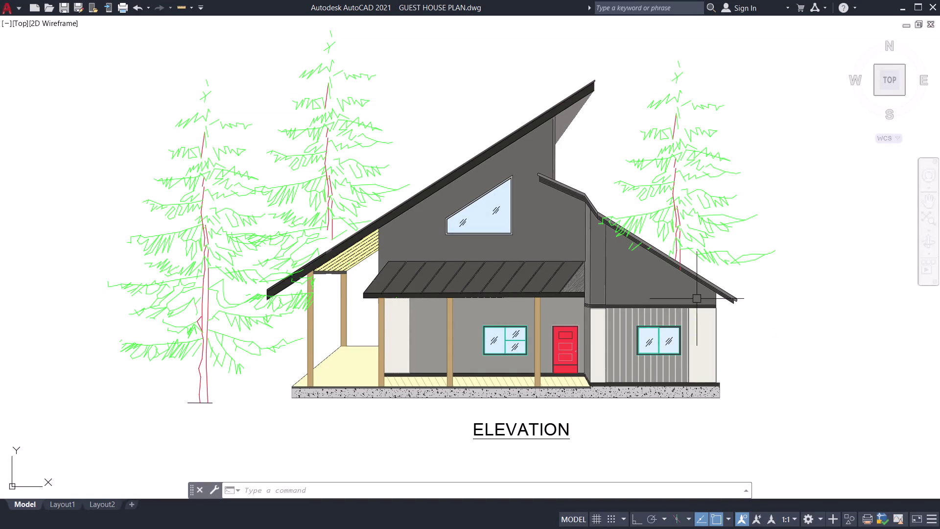
Begin a screen capture around the drawing area, then cancel it.
key(Print)
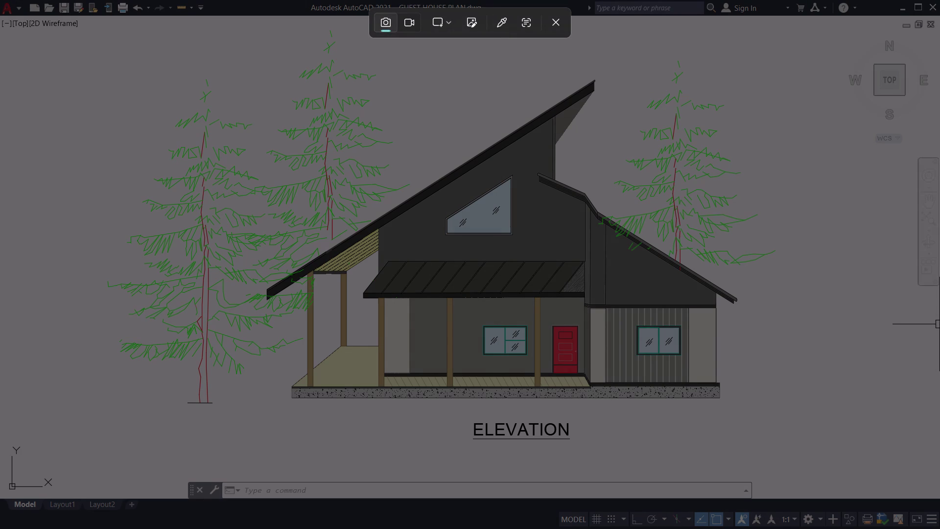
drag(9, 11, 867, 477)
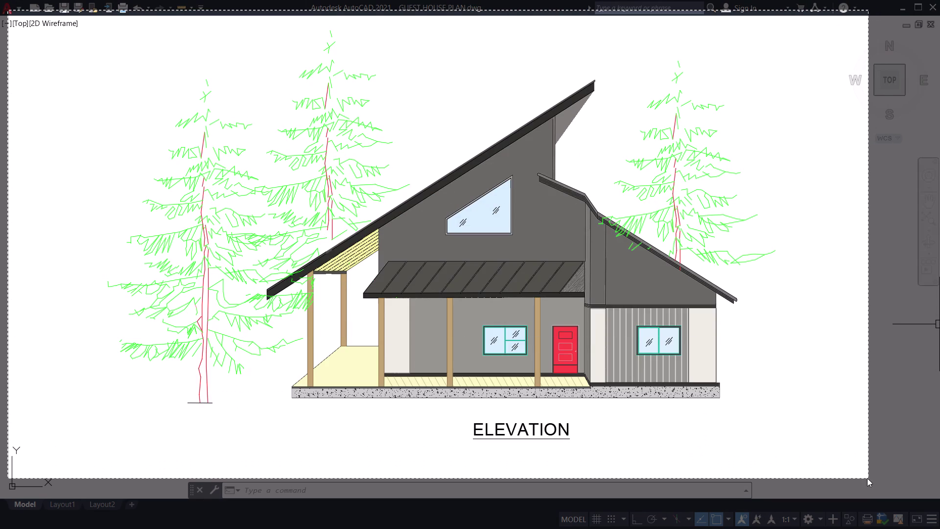
drag(868, 478, 875, 472)
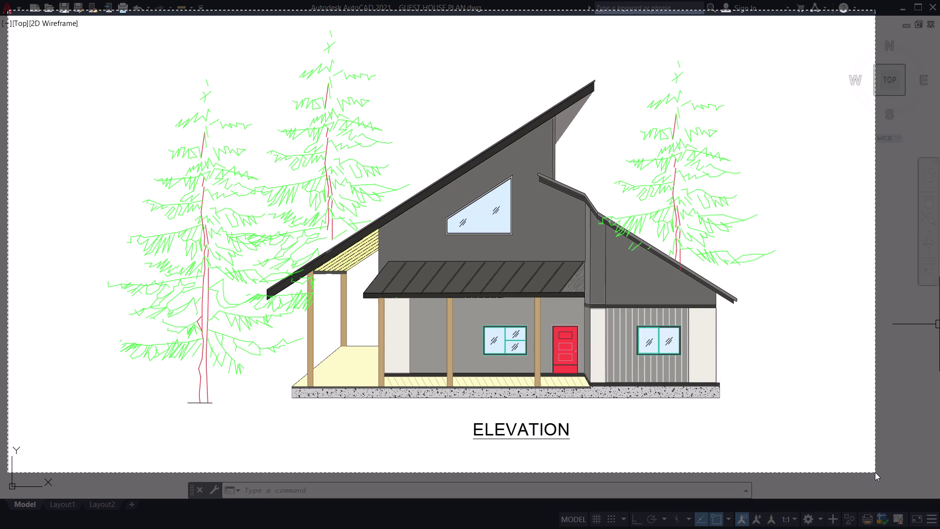
drag(875, 472, 873, 472)
key(Escape)
Select the porch wall panel hatch to check it, then clear the selection.
scroll(down, 3)
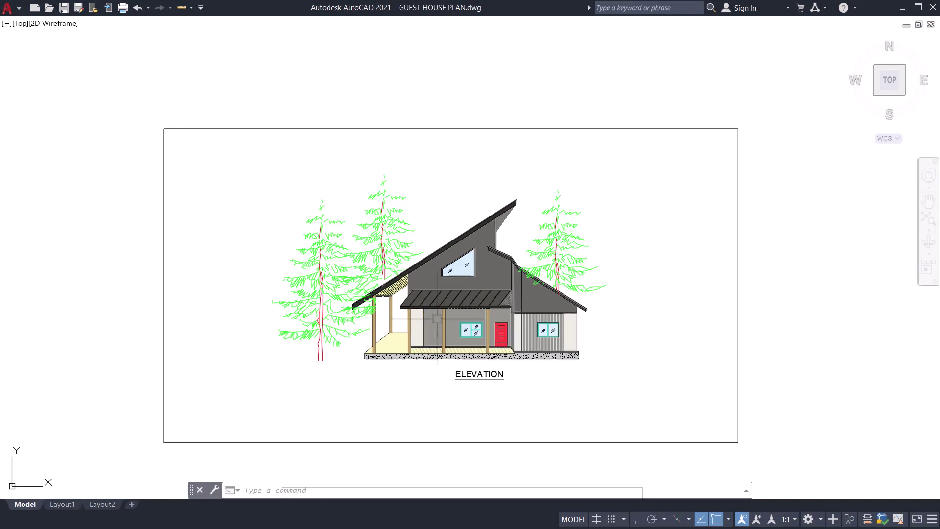
scroll(up, 3)
click(394, 326)
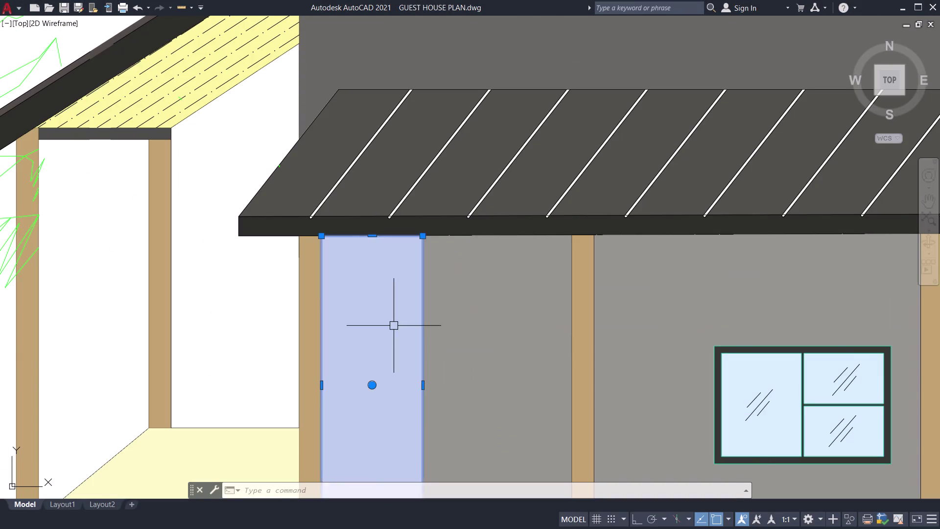
scroll(down, 3)
key(Escape)
scroll(down, 3)
scroll(down, 3)
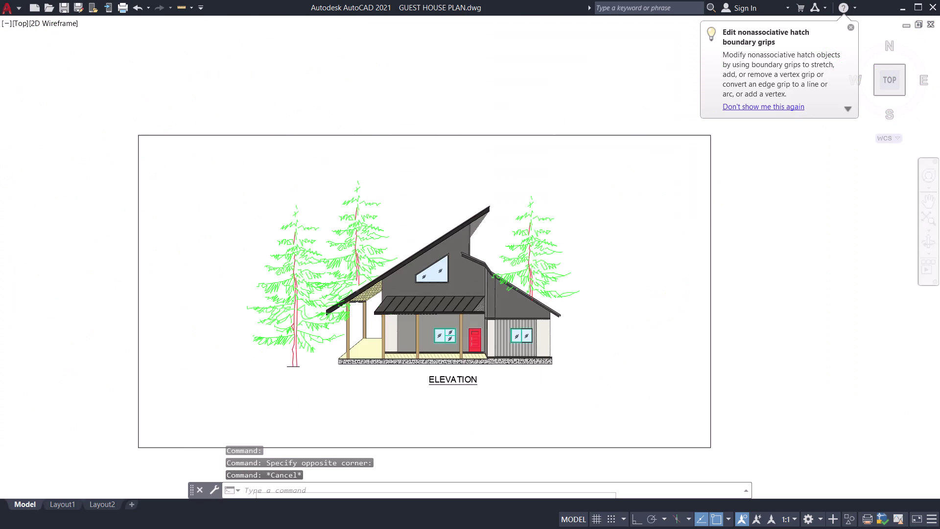
scroll(down, 3)
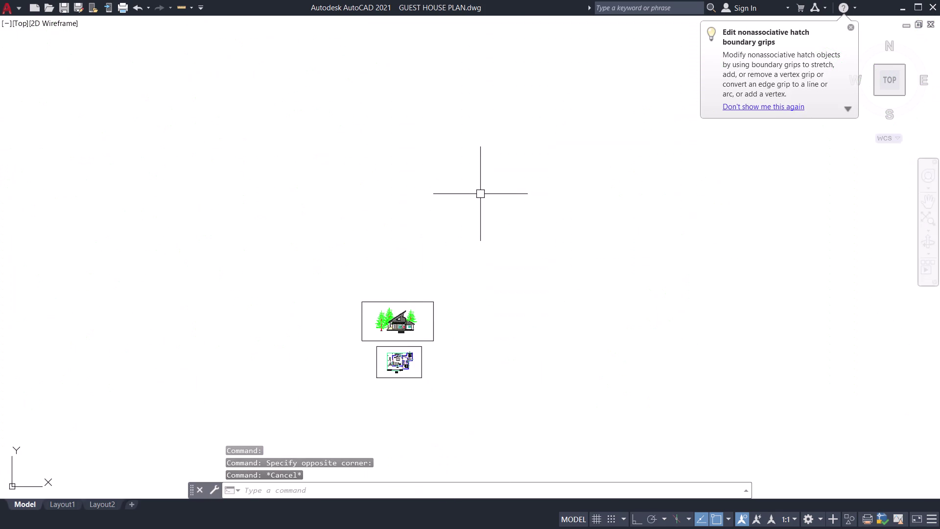
Turn Clean Screen off with Ctrl+0 and pan to the porch wall.
key(ctrl+0)
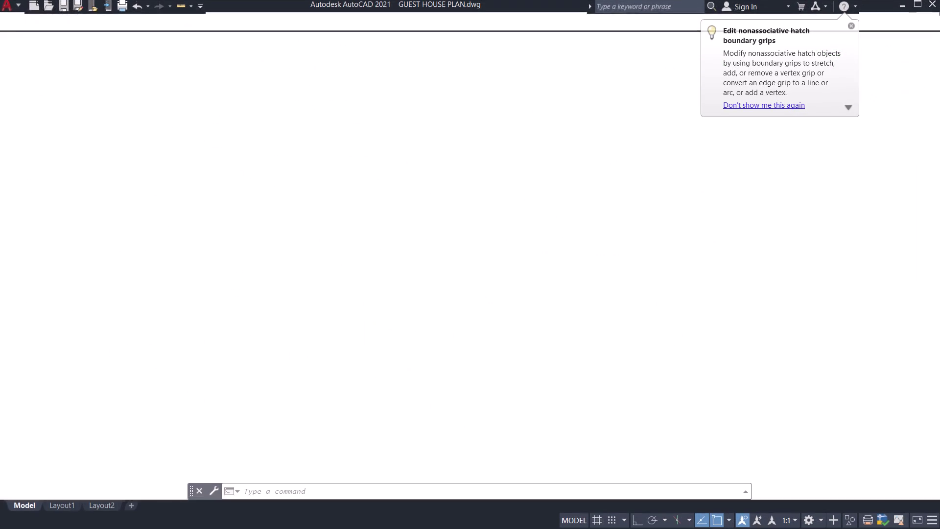
scroll(up, 3)
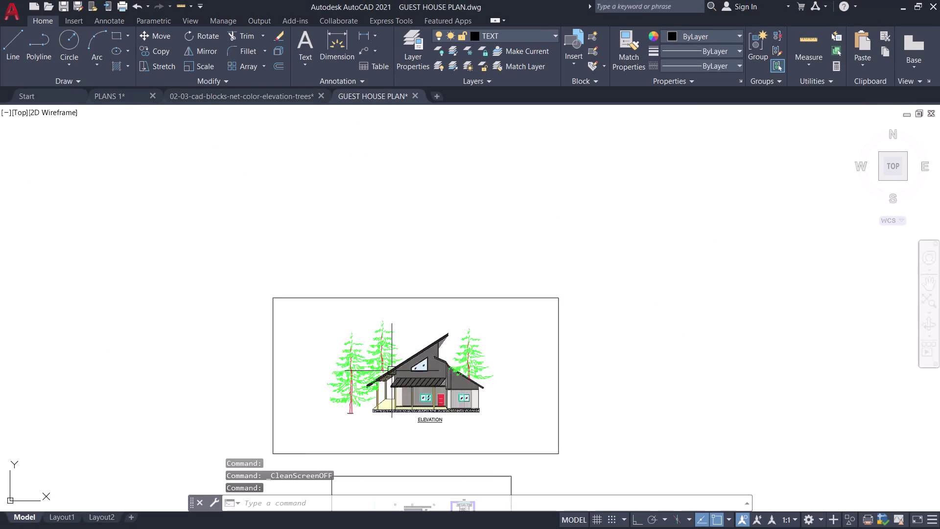
scroll(up, 3)
scroll(down, 3)
middle_drag(409, 297, 391, 173)
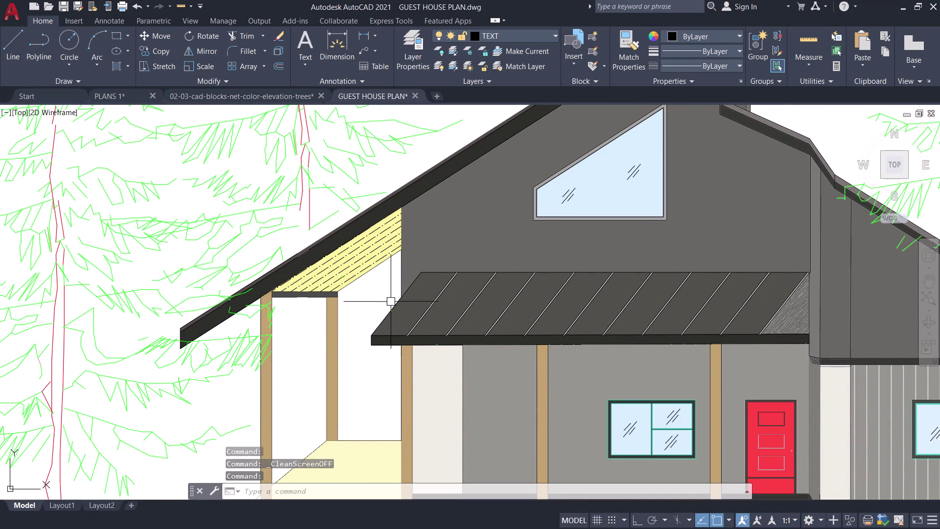
middle_drag(353, 345, 313, 206)
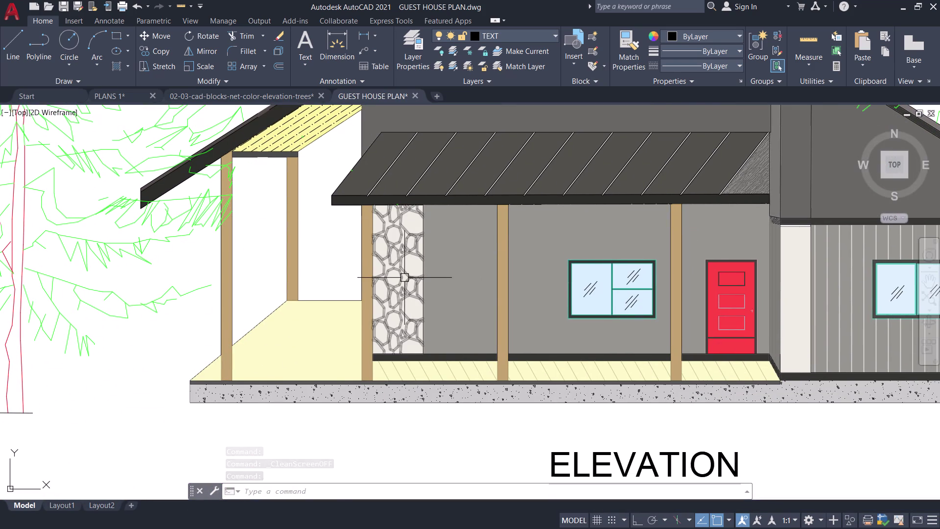
Inspect the porch stone hatch's properties, then clear it and close the panel.
click(405, 277)
right_click(400, 290)
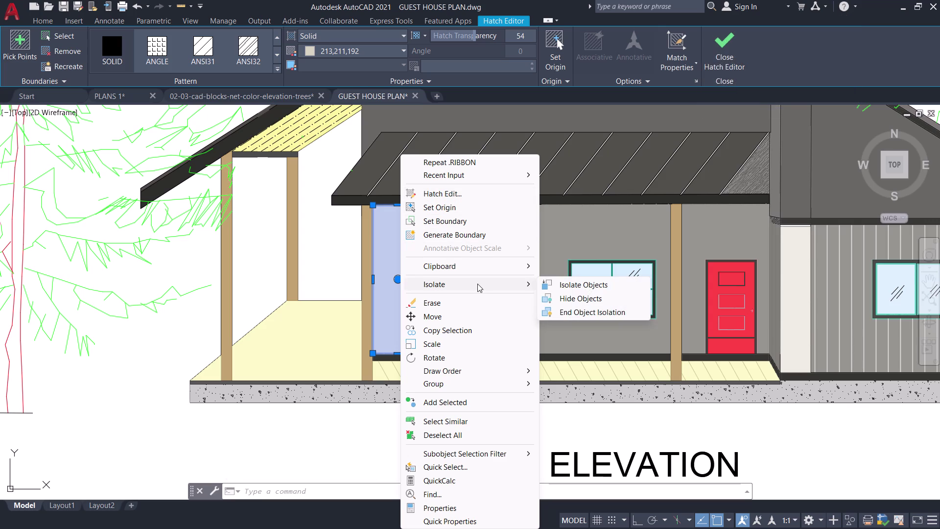
click(462, 507)
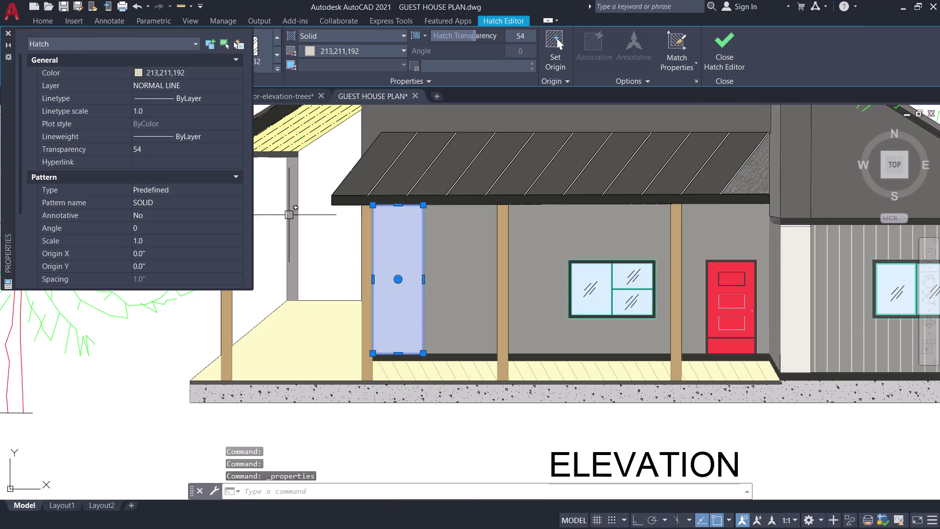
key(Escape)
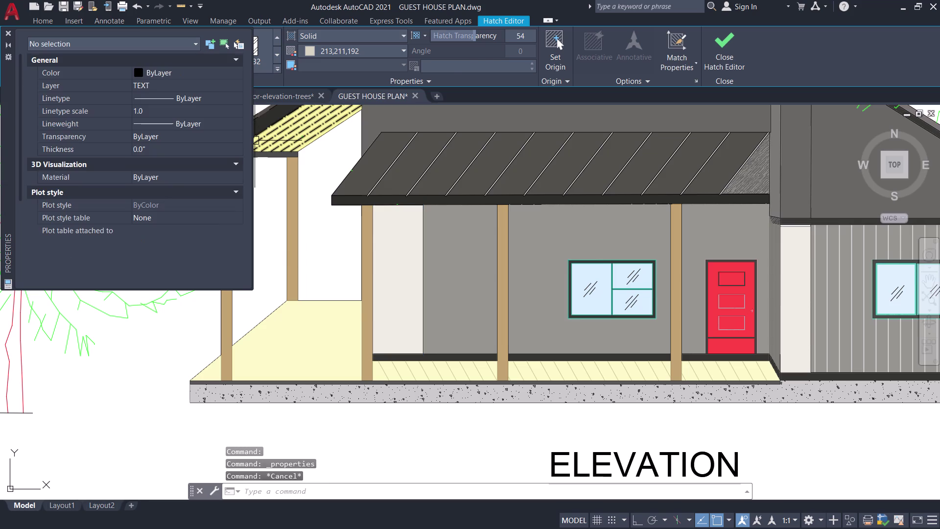
key(Escape)
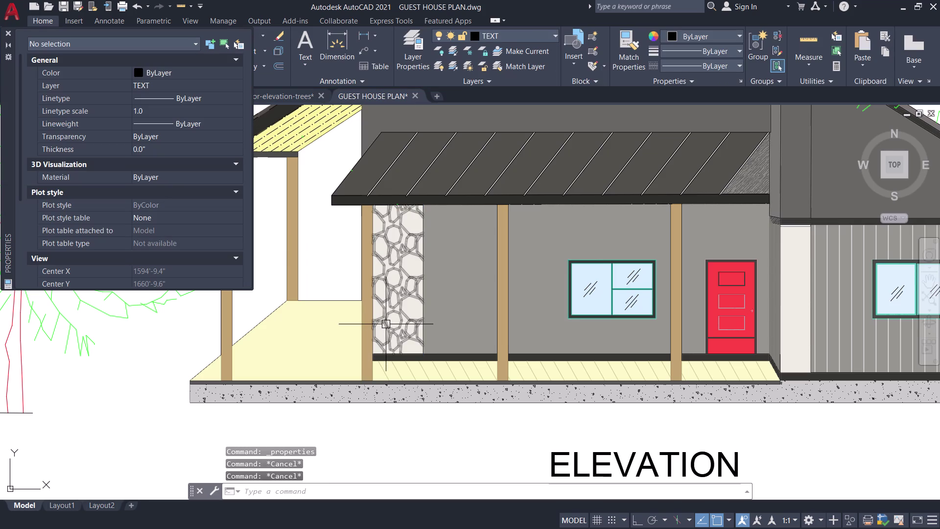
click(10, 31)
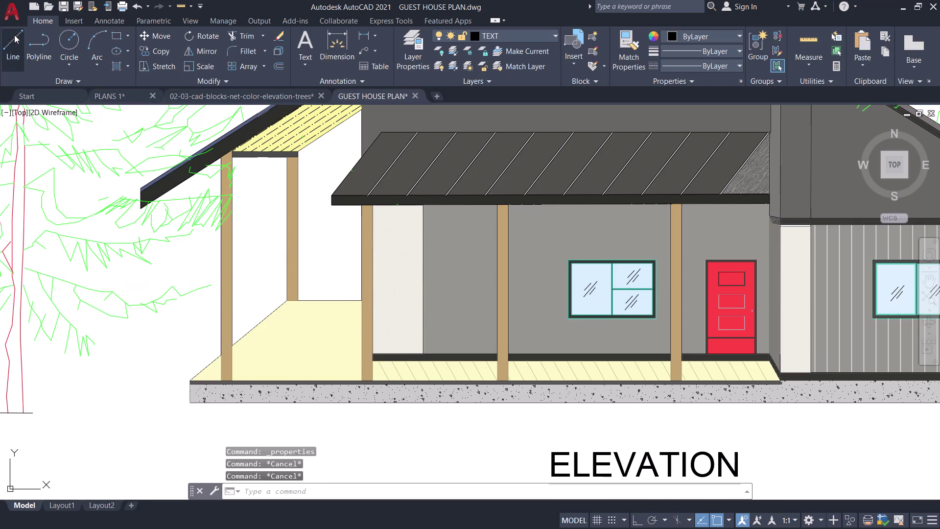
Select the three stone wall-panel hatches and set them to outer island detection.
click(391, 288)
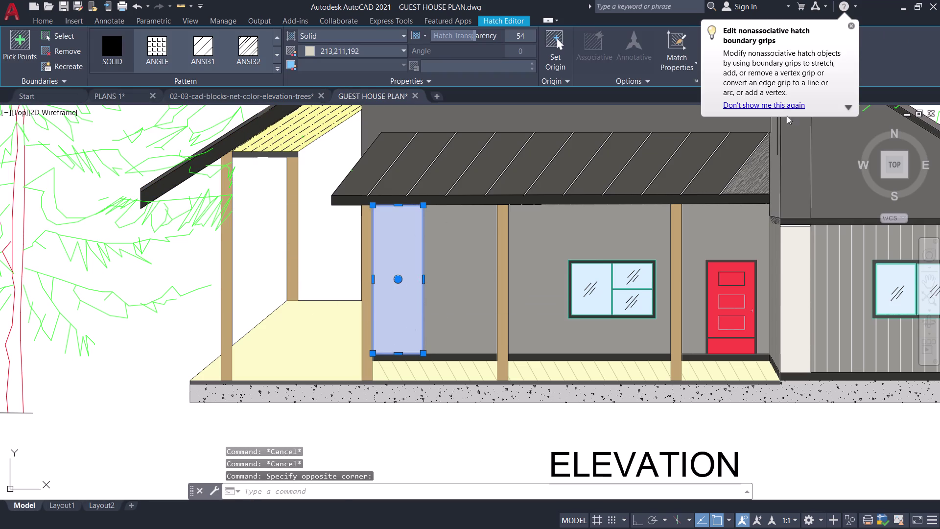
click(791, 283)
middle_drag(782, 280, 484, 314)
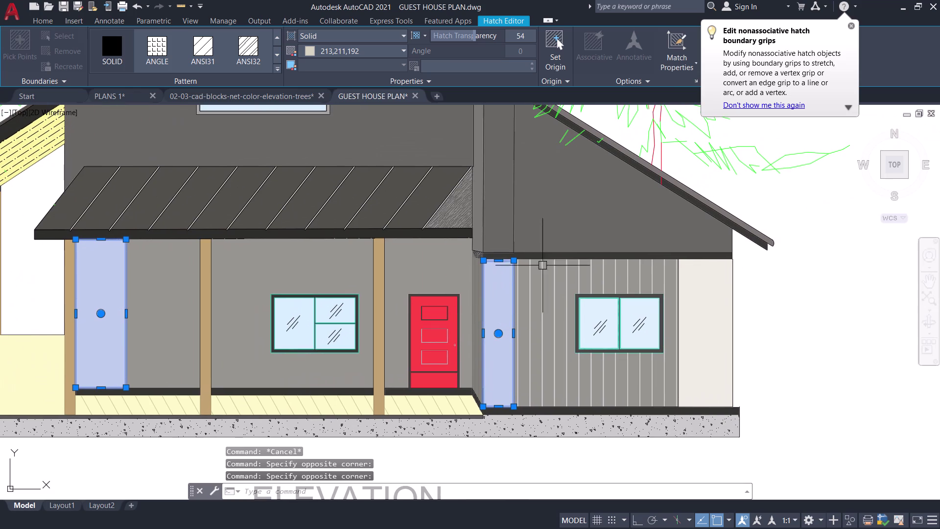
click(687, 318)
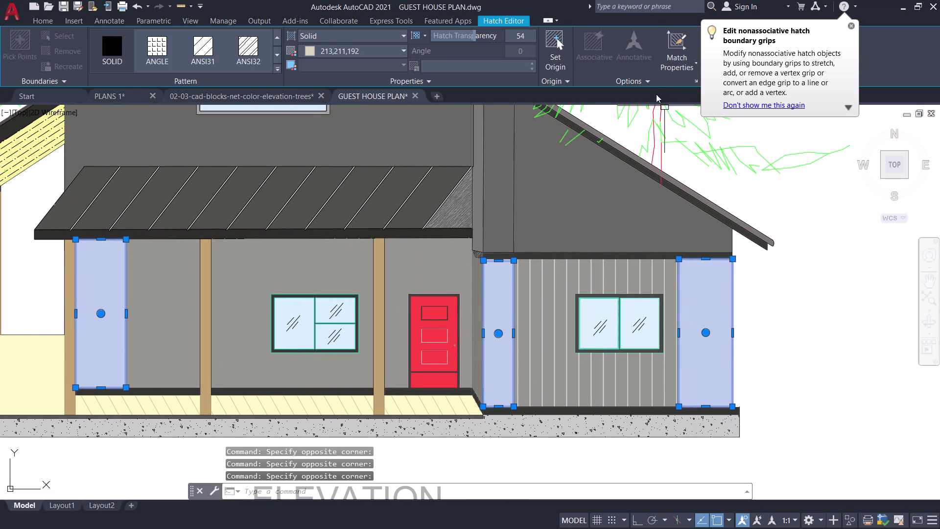
click(655, 81)
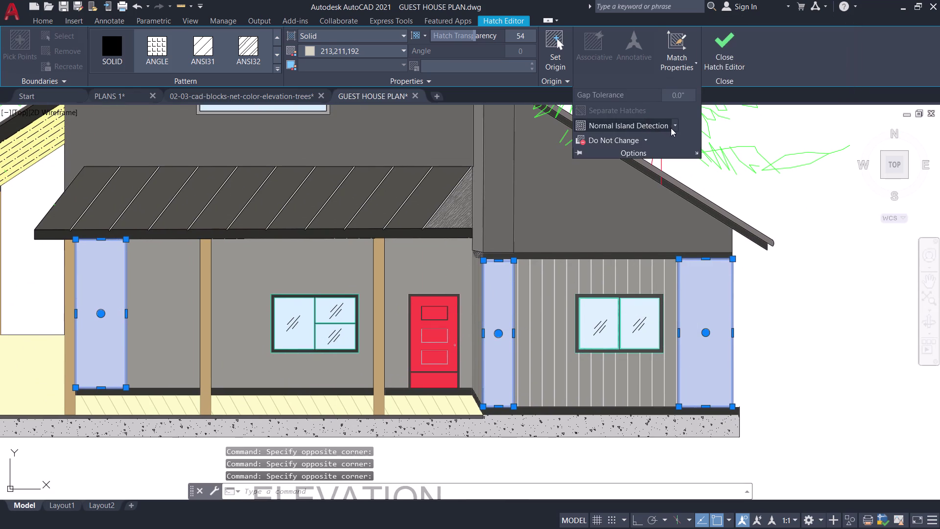
click(671, 128)
click(676, 127)
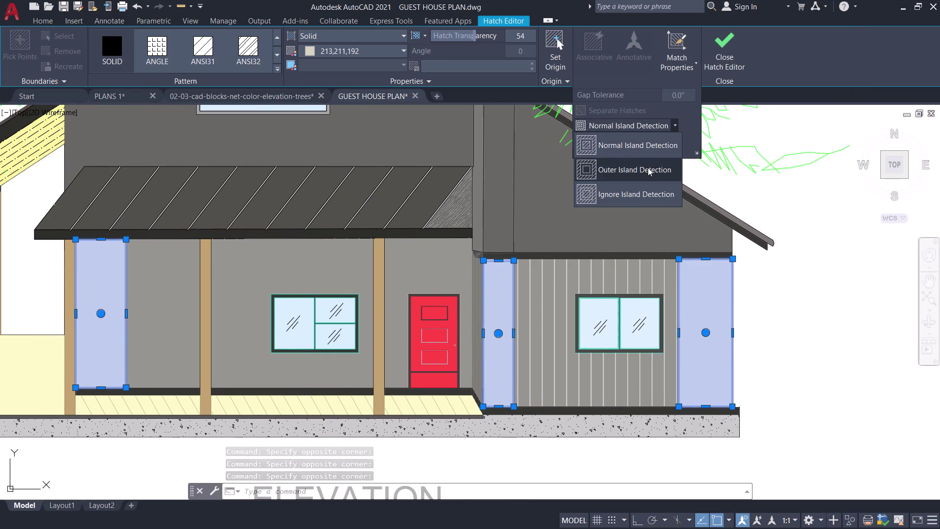
click(647, 167)
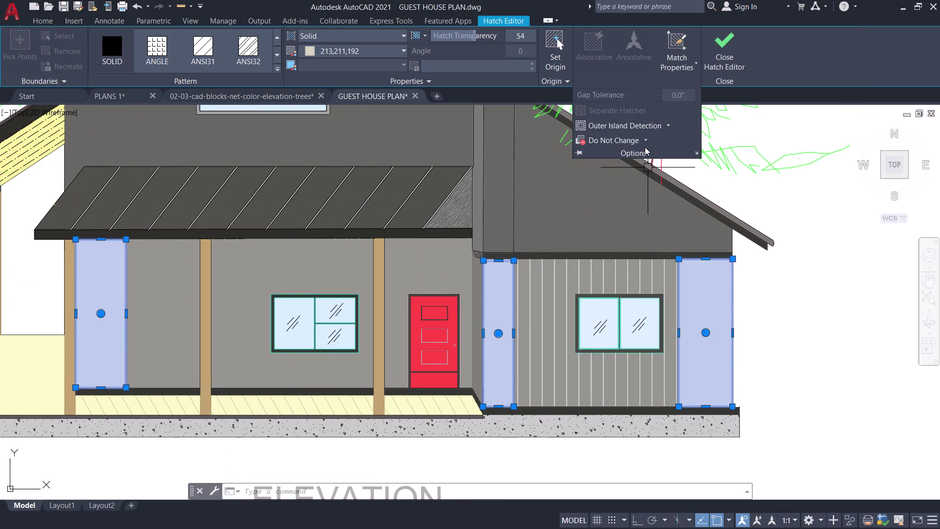
Send the stone hatches to back and close the Hatch Editor.
click(645, 140)
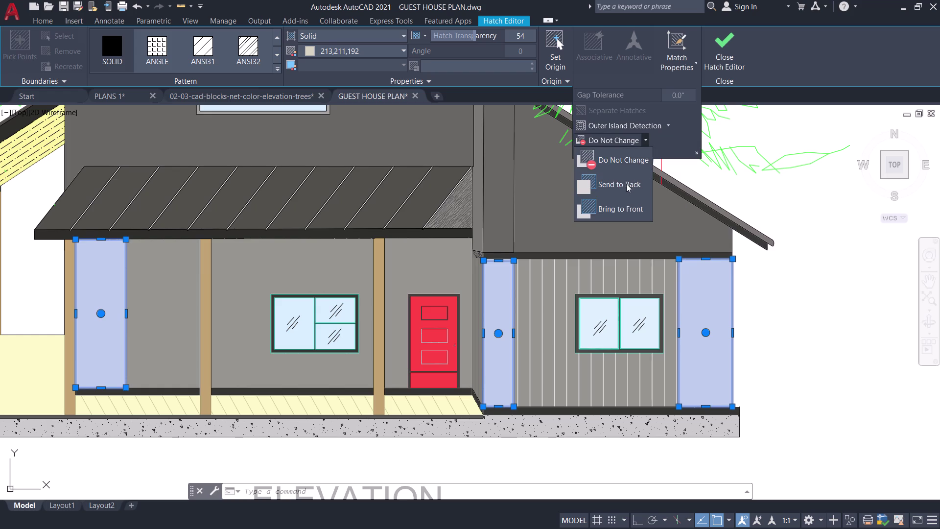
click(622, 185)
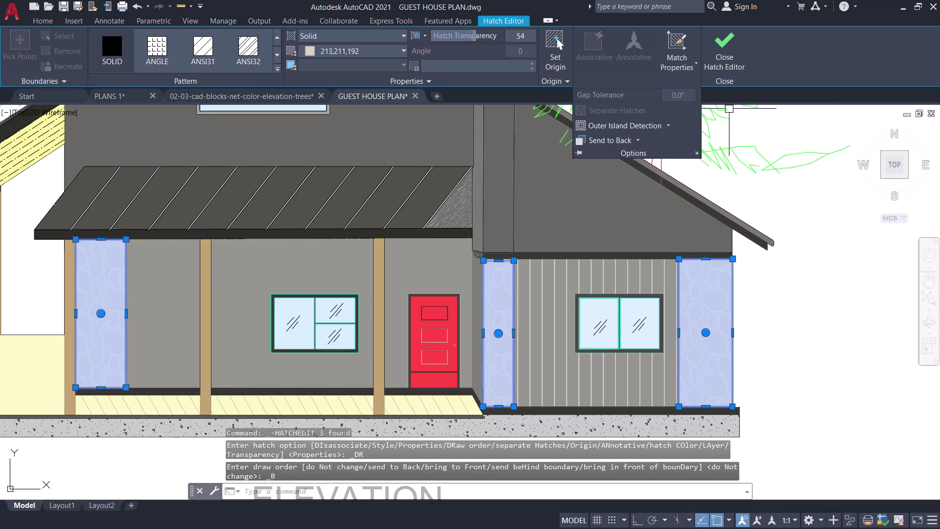
click(729, 53)
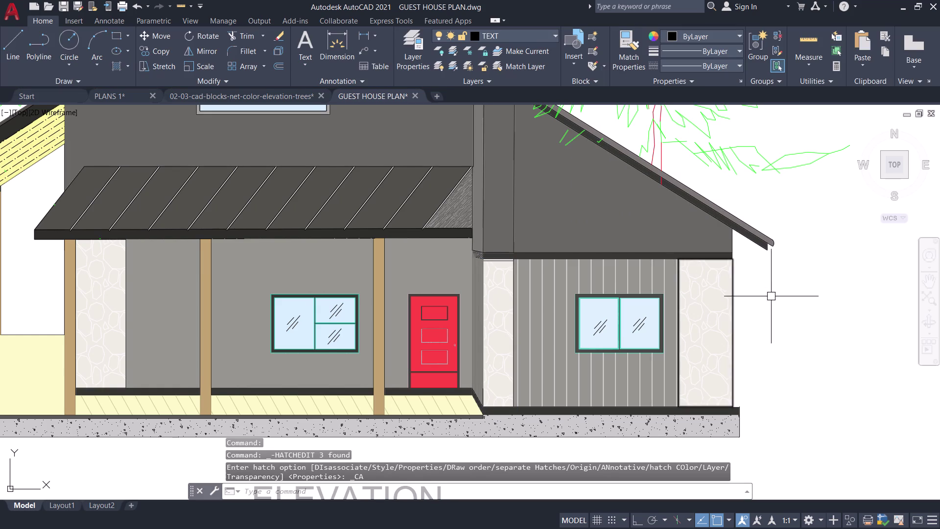
middle_click(775, 299)
scroll(down, 3)
Select the stone hatches on the right corner and porch columns.
middle_drag(776, 302, 708, 302)
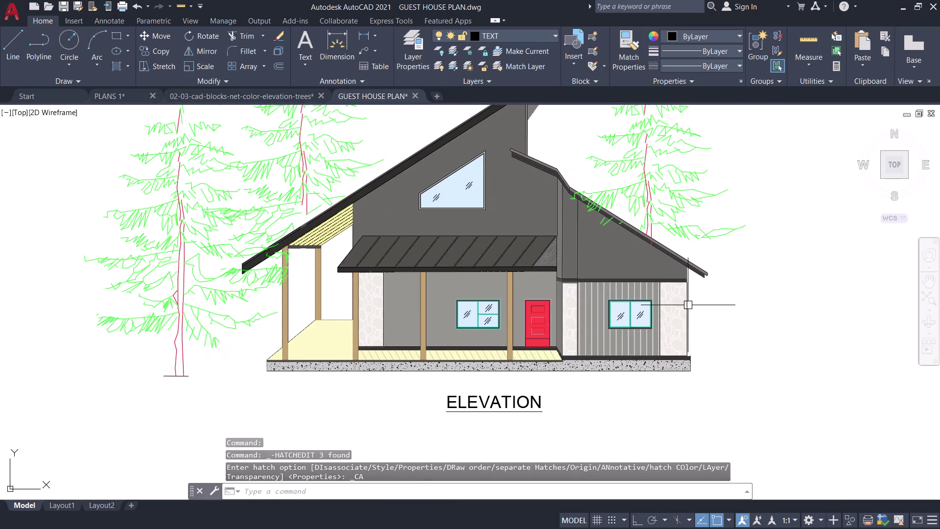
scroll(up, 3)
scroll(up, 3)
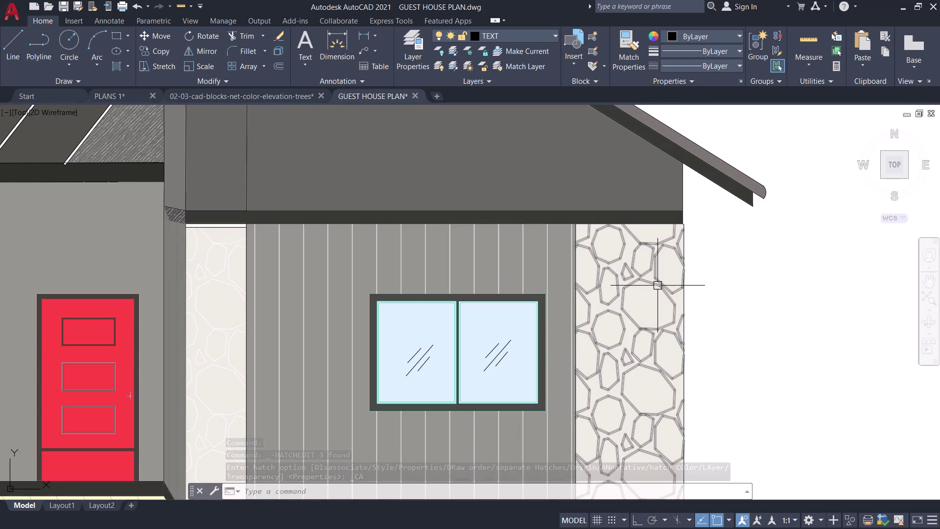
click(658, 285)
scroll(down, 3)
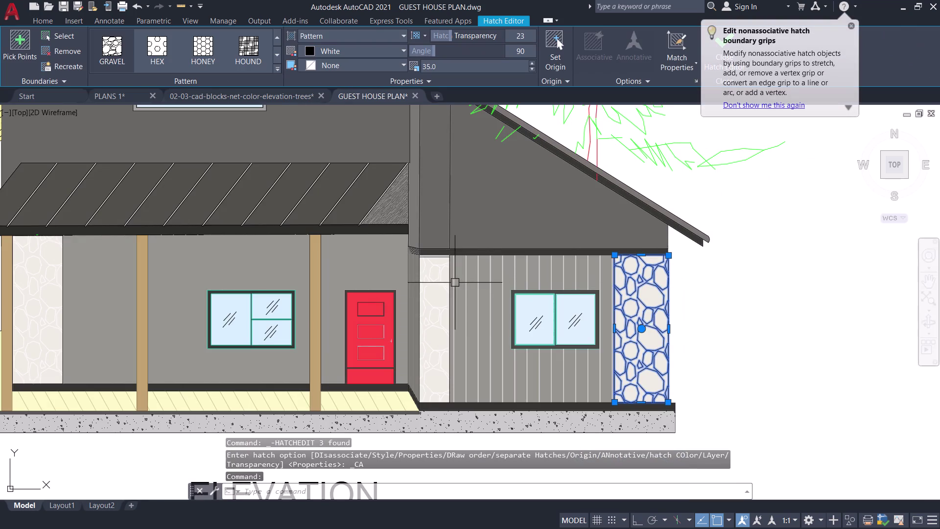
click(436, 281)
scroll(down, 3)
middle_drag(436, 280, 587, 279)
scroll(up, 3)
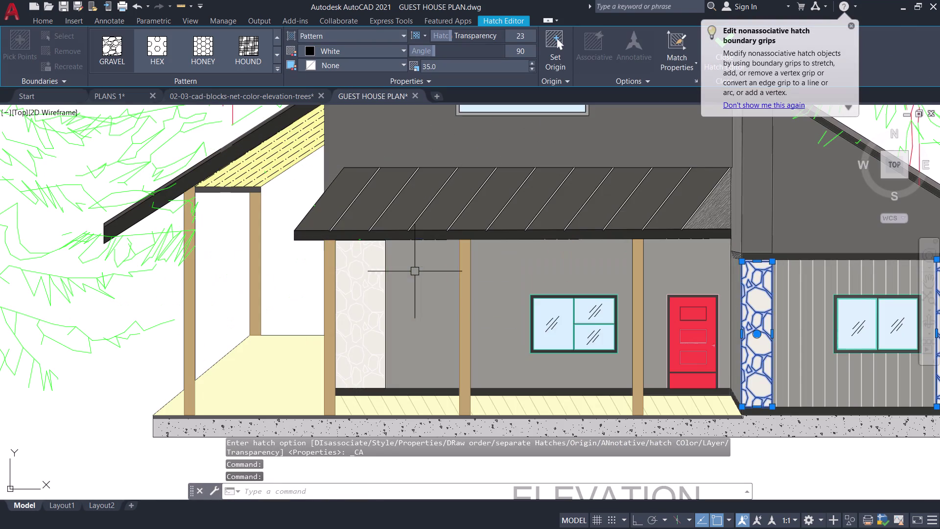
click(350, 261)
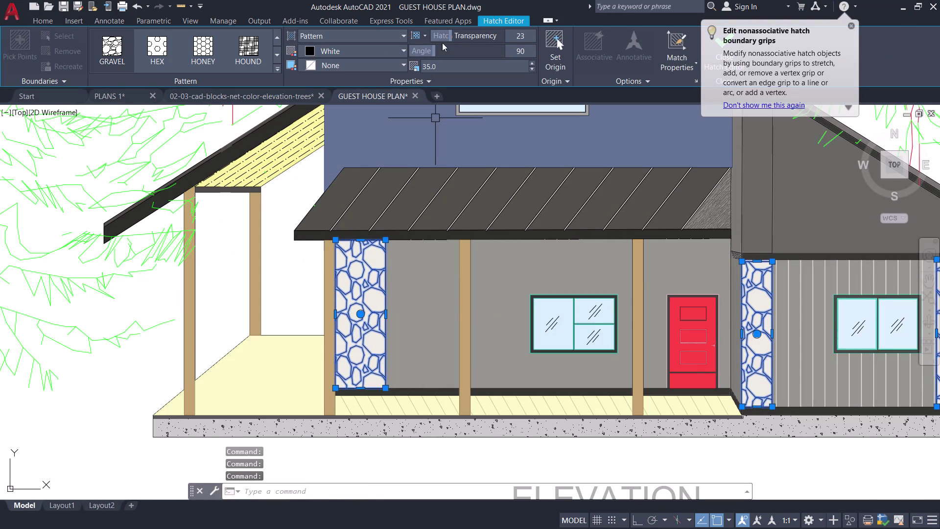
Make the column hatches white, close the editor, and view the elevation in Clean Screen.
drag(449, 36, 429, 36)
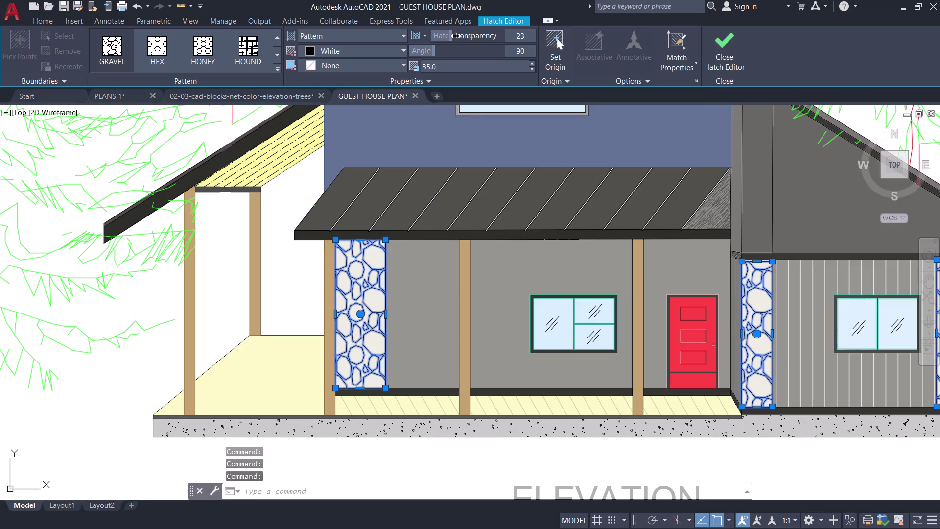
drag(454, 35, 408, 36)
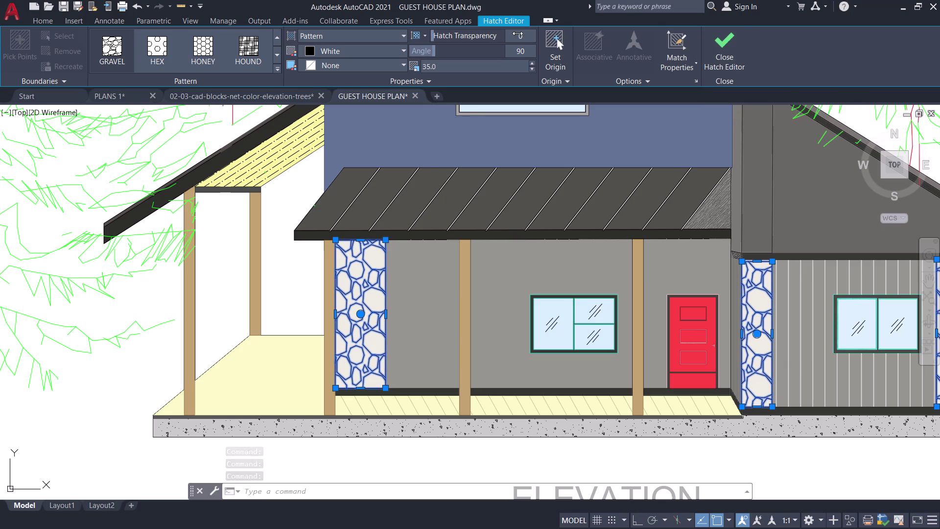
click(738, 41)
scroll(down, 3)
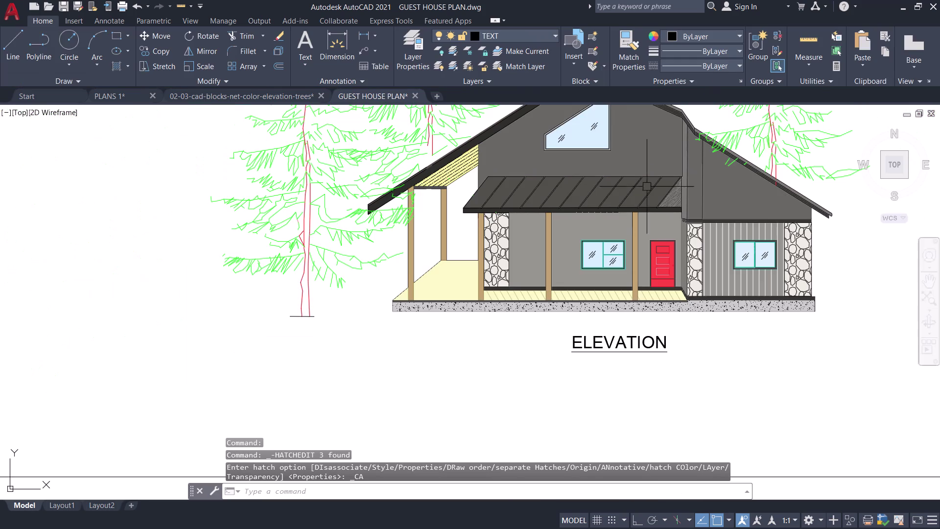
middle_drag(854, 270, 747, 369)
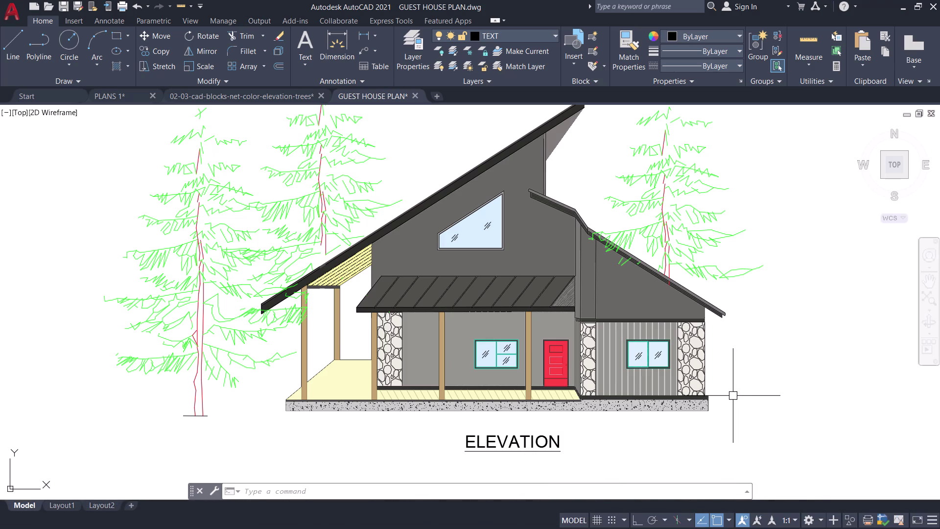
key(ctrl+0)
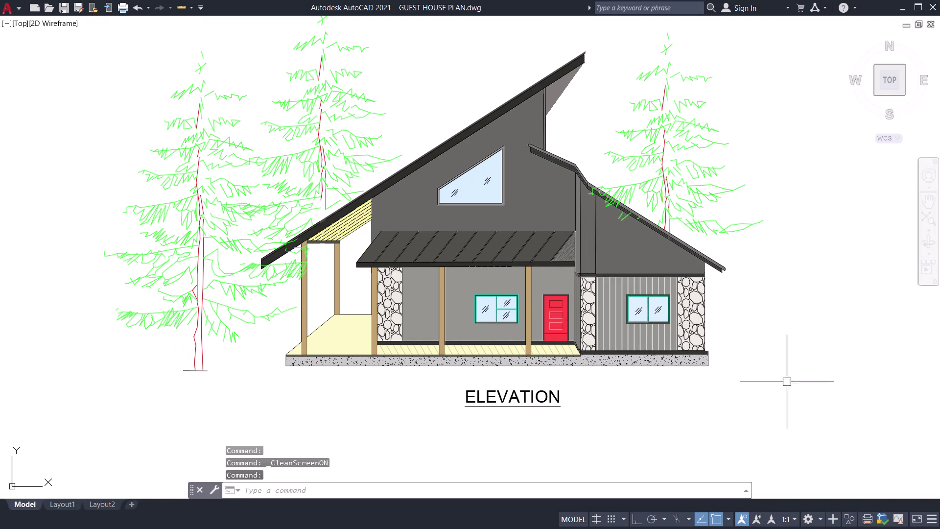
Restore the interface and send the three grey porch-wall fills behind the siding.
middle_drag(857, 324, 847, 357)
middle_click(846, 357)
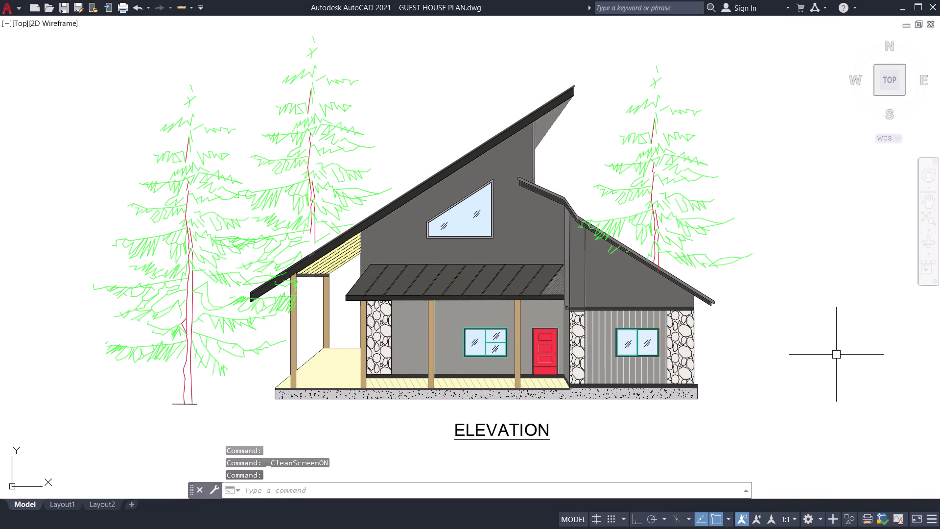
key(ctrl+0)
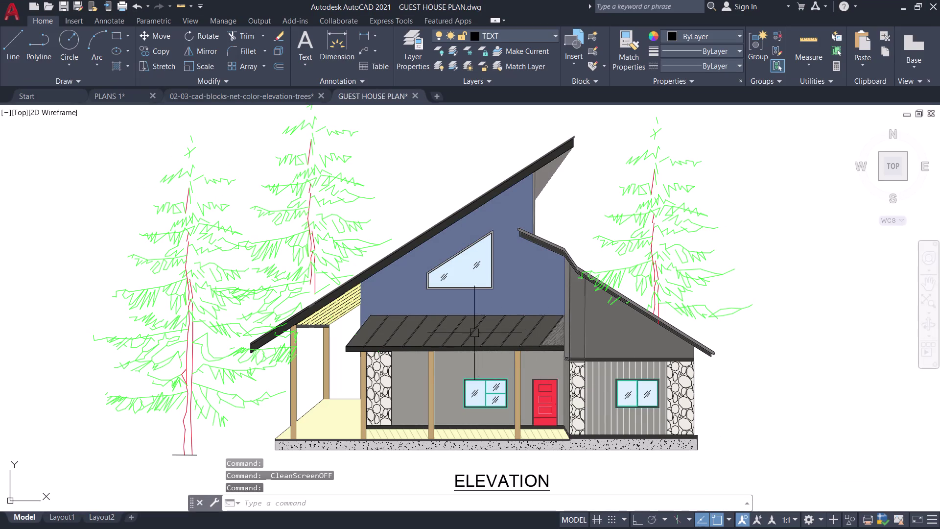
click(451, 372)
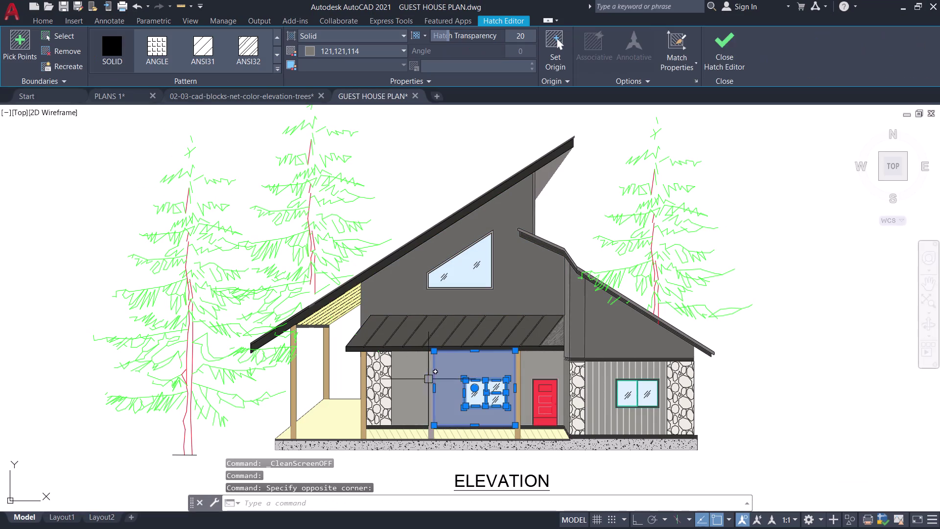
click(411, 381)
click(535, 372)
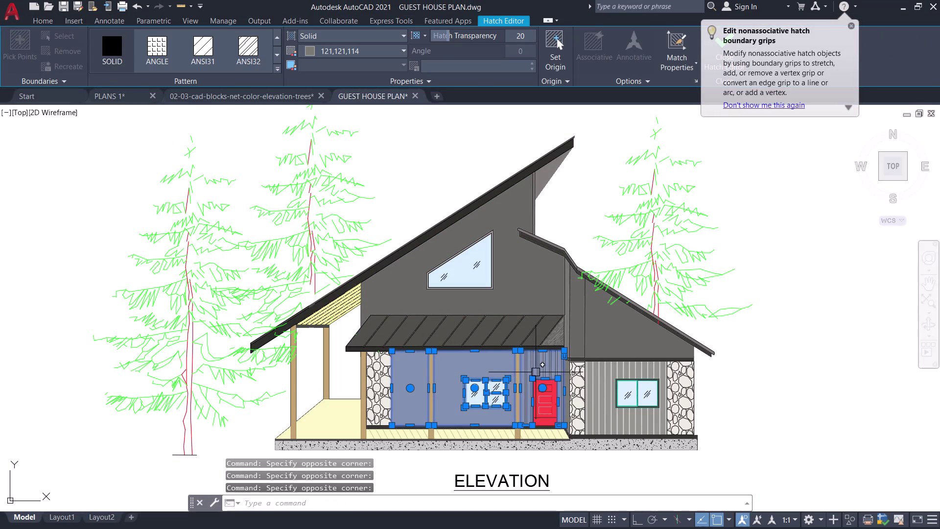
click(623, 81)
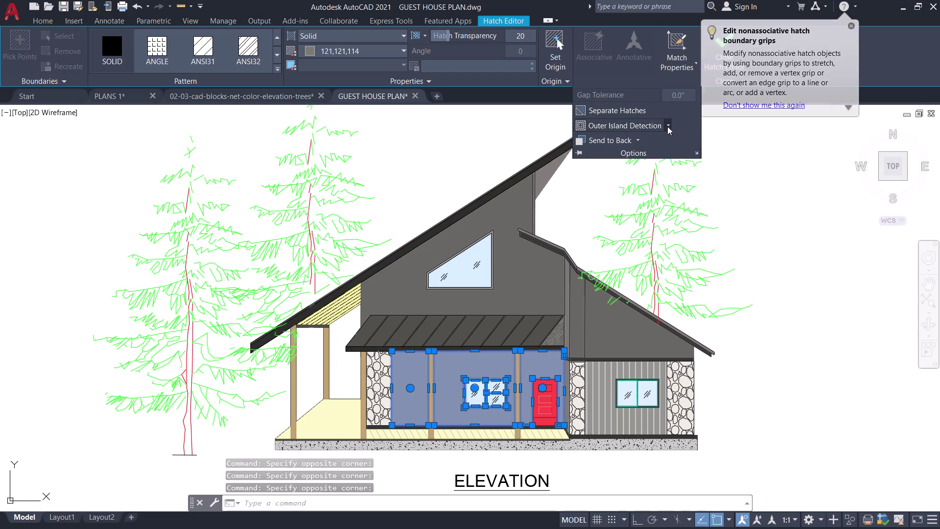
click(640, 139)
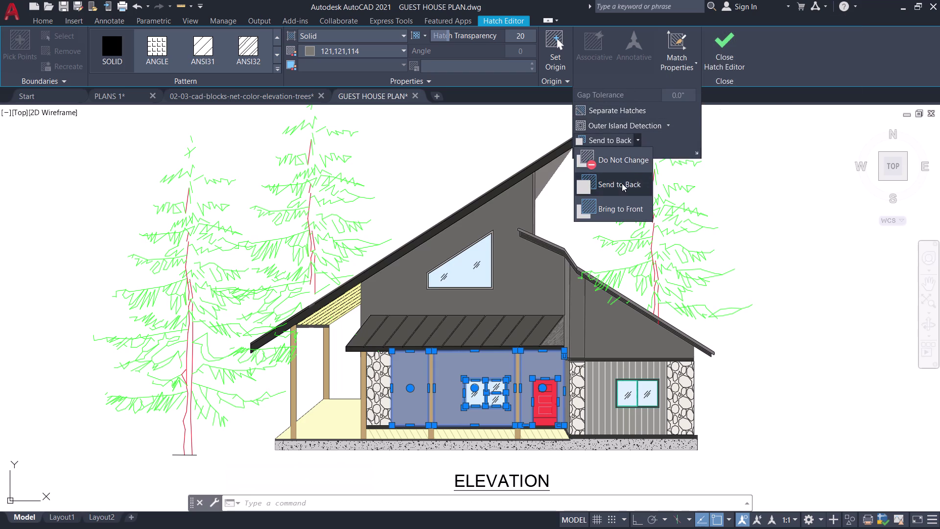
click(620, 185)
key(Escape)
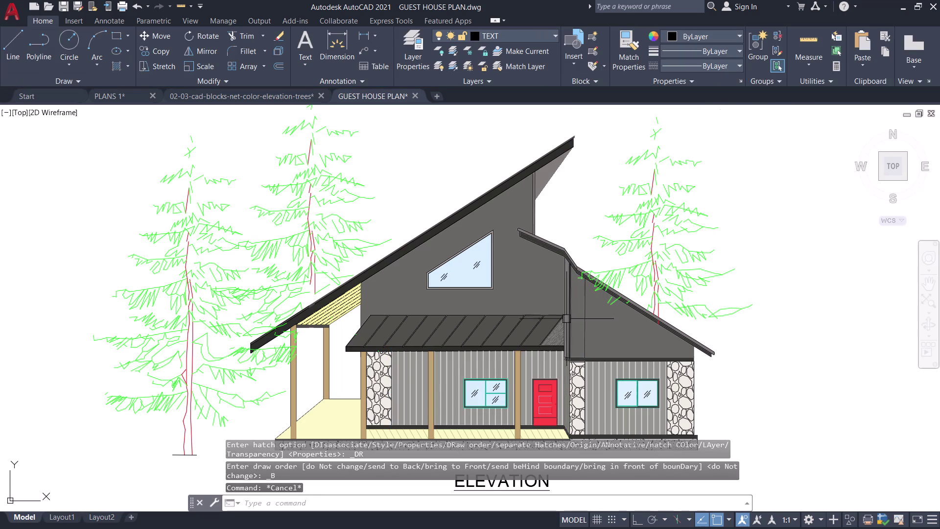
scroll(up, 3)
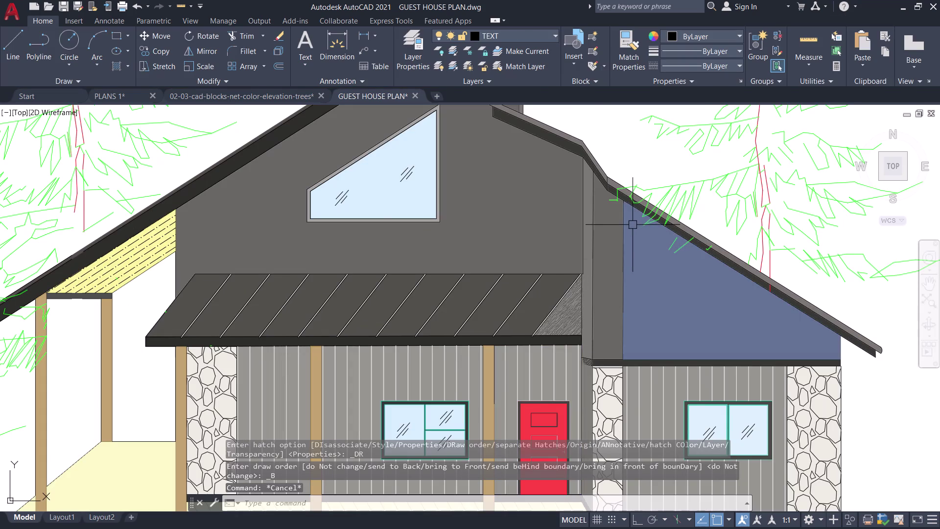
scroll(down, 3)
middle_drag(631, 163, 564, 208)
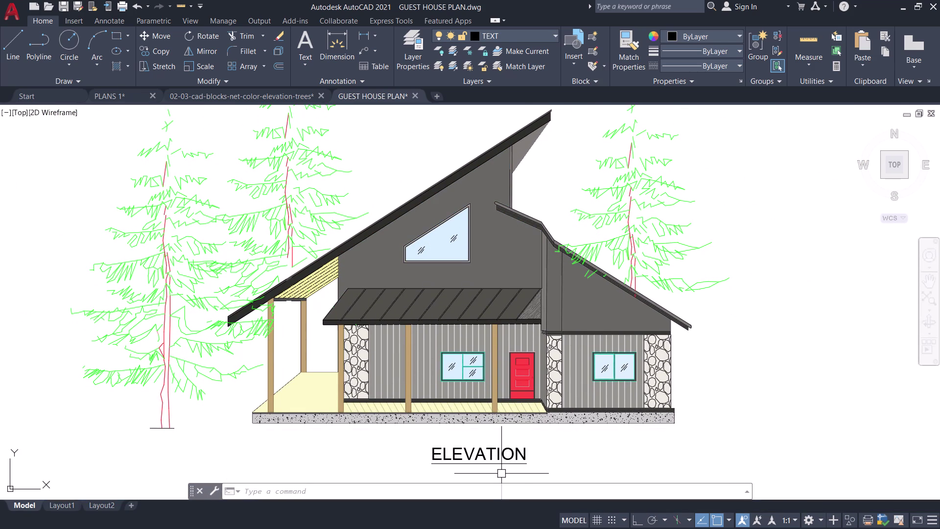
Open the house elevation screenshot from the Screenshots folder in File Explorer.
click(430, 515)
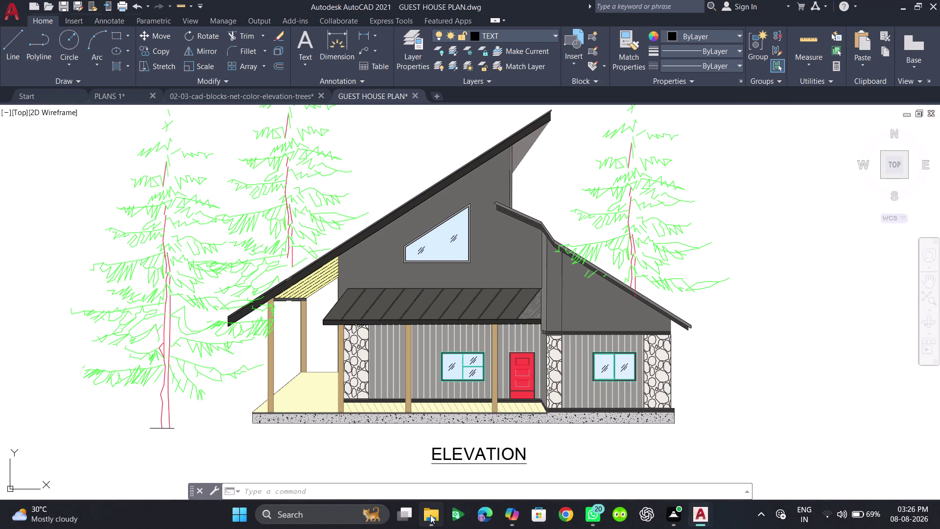
scroll(down, 3)
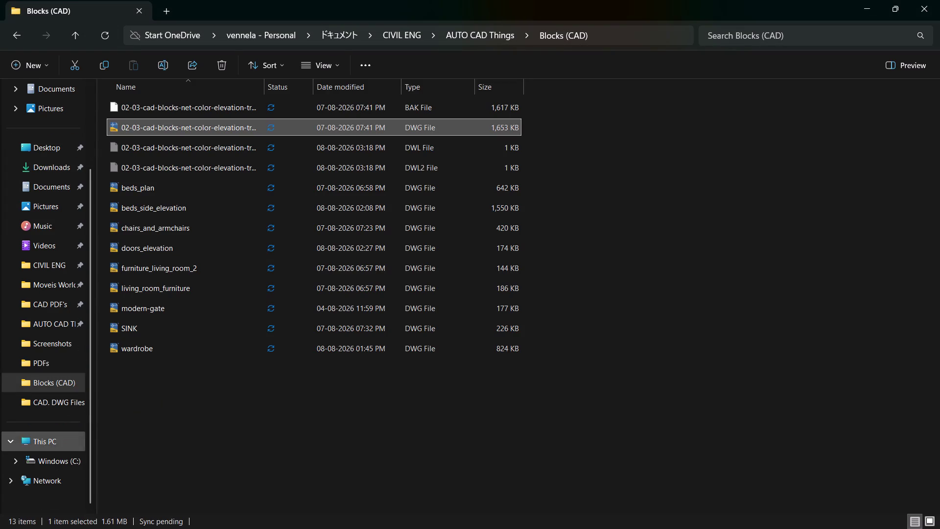
click(49, 344)
scroll(down, 3)
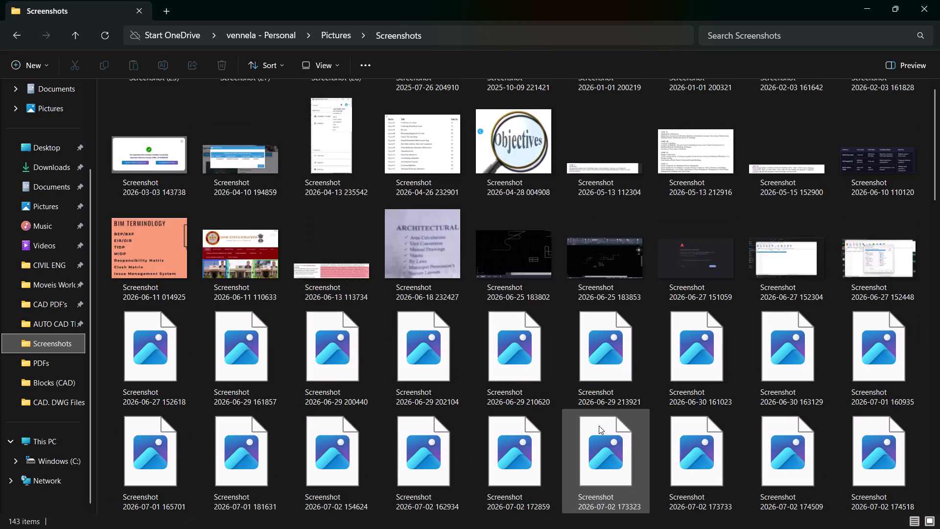
scroll(down, 3)
click(592, 466)
click(597, 466)
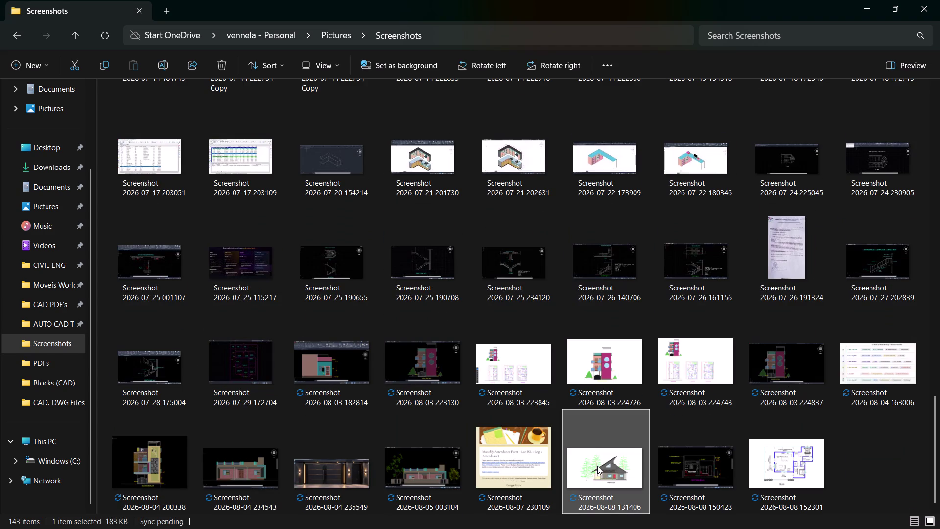
double_click(597, 466)
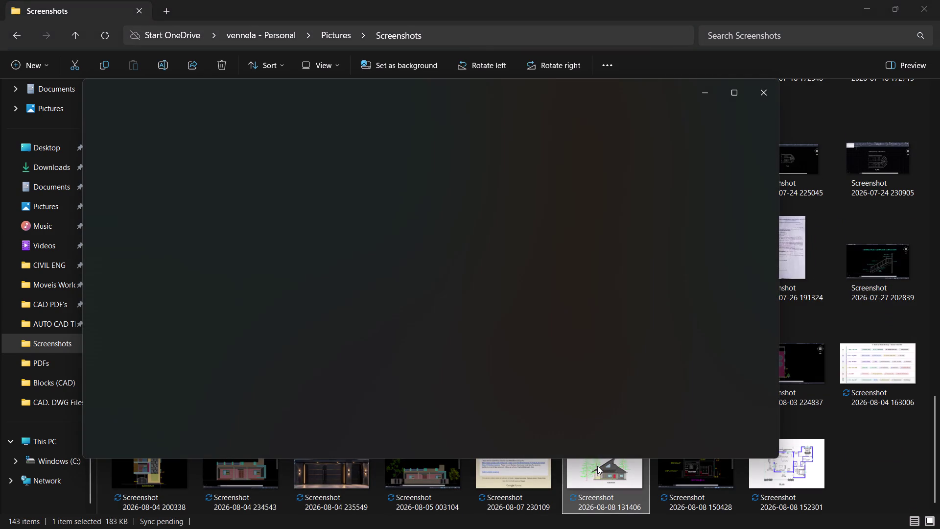
Zoom in and out across the elevation screenshot in Photos.
scroll(up, 3)
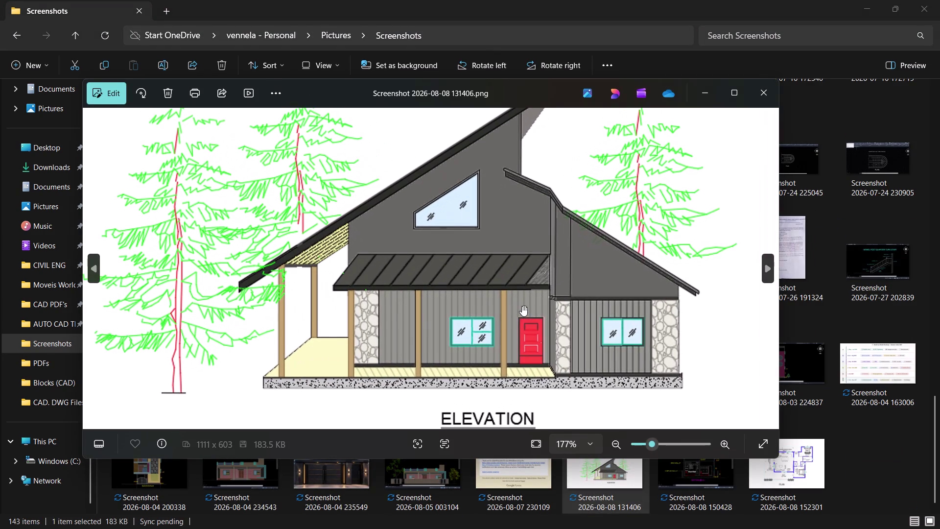
middle_drag(522, 305, 493, 296)
scroll(up, 3)
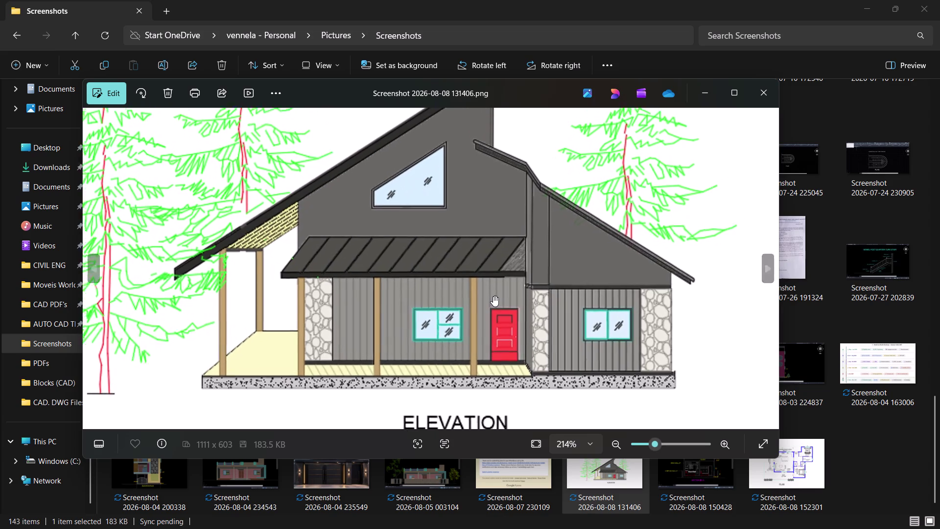
scroll(down, 3)
scroll(down, 3)
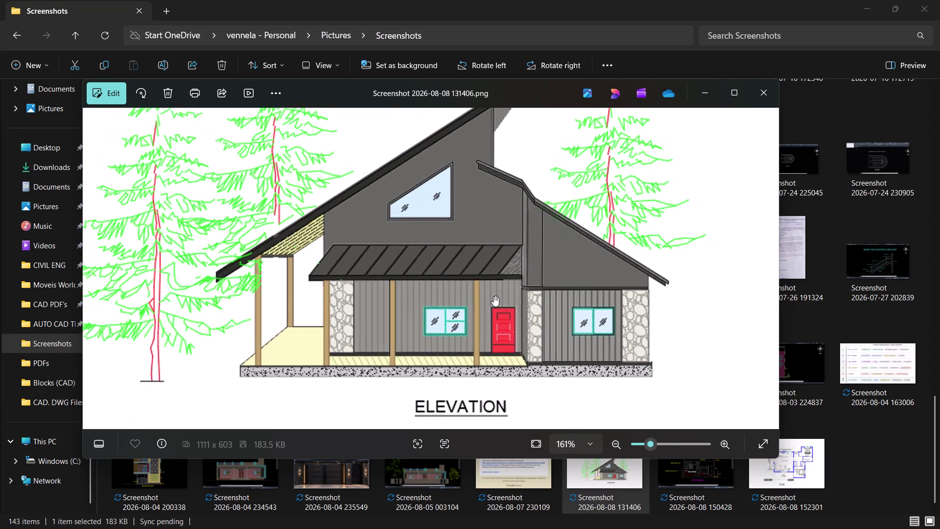
scroll(down, 3)
scroll(down, 3)
scroll(up, 3)
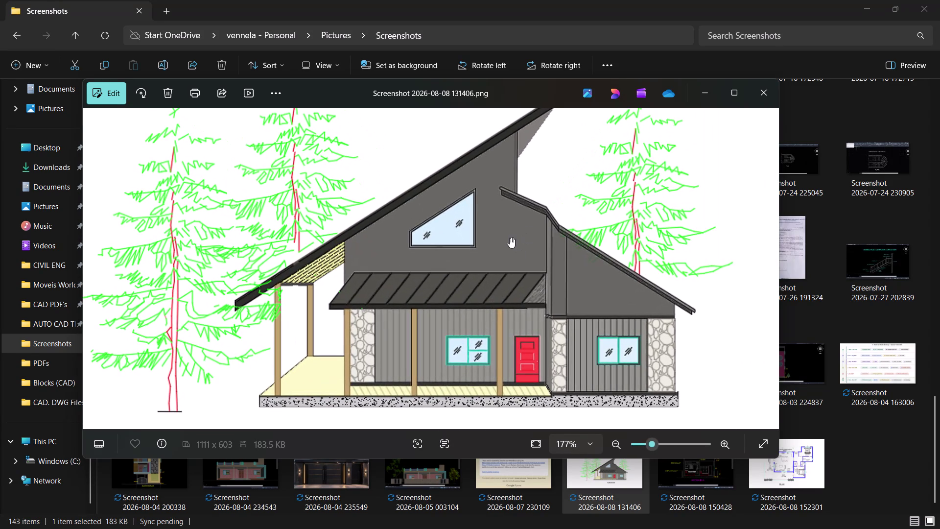
scroll(down, 3)
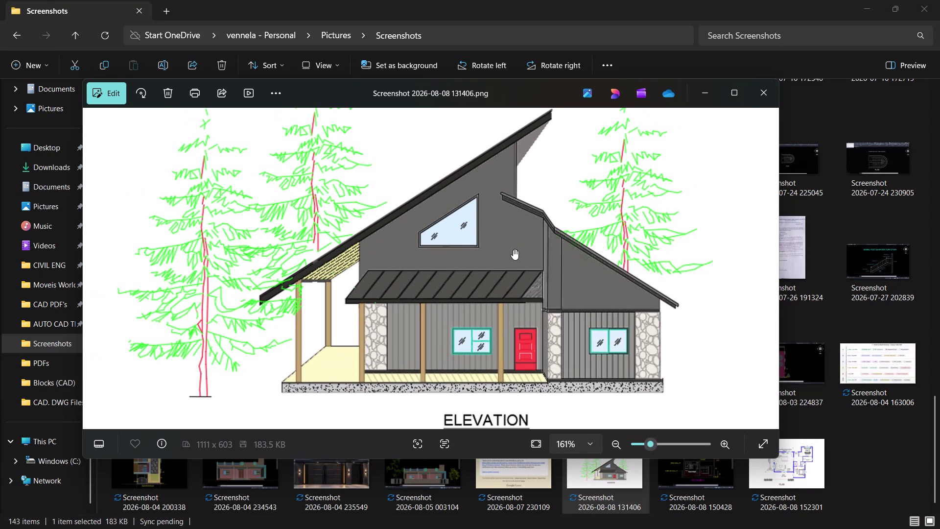
scroll(down, 3)
Pan the screenshot to see the whole house, then close Photos.
middle_drag(513, 250, 521, 284)
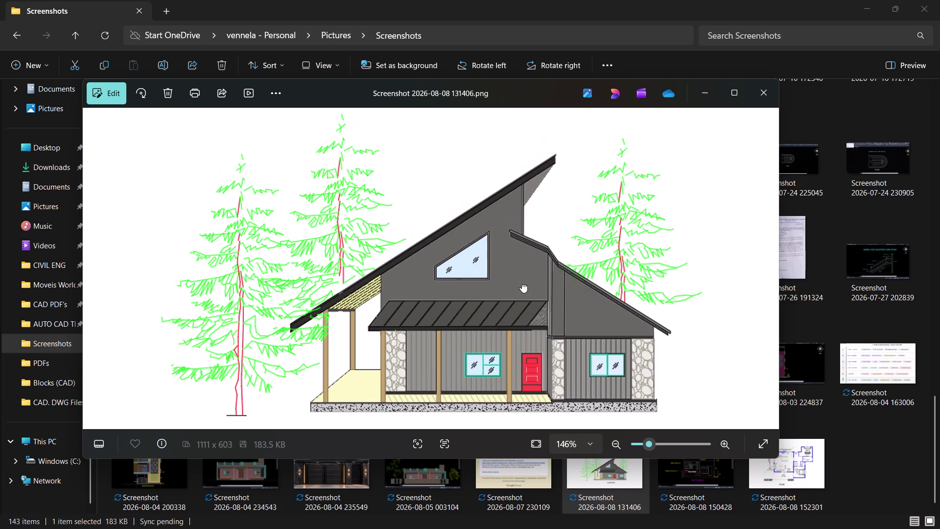
middle_drag(521, 284, 577, 286)
middle_click(578, 286)
middle_click(578, 286)
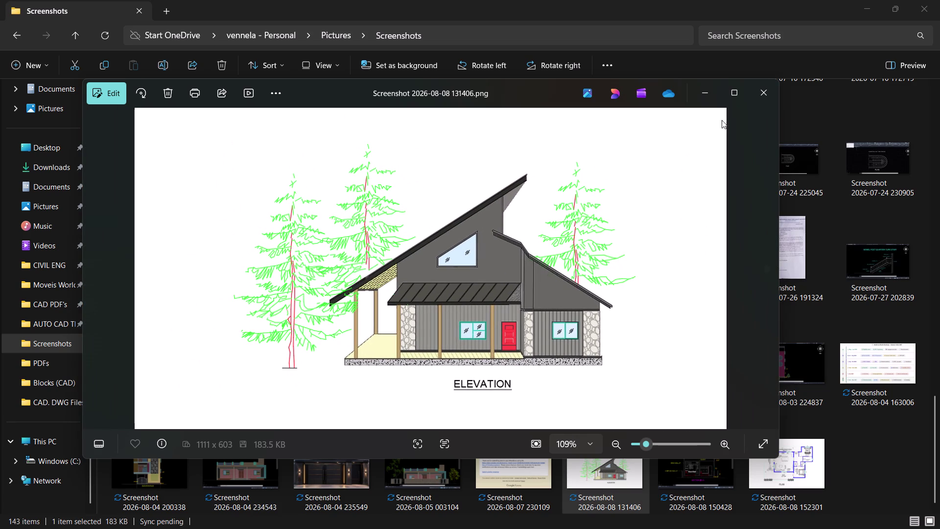
click(758, 98)
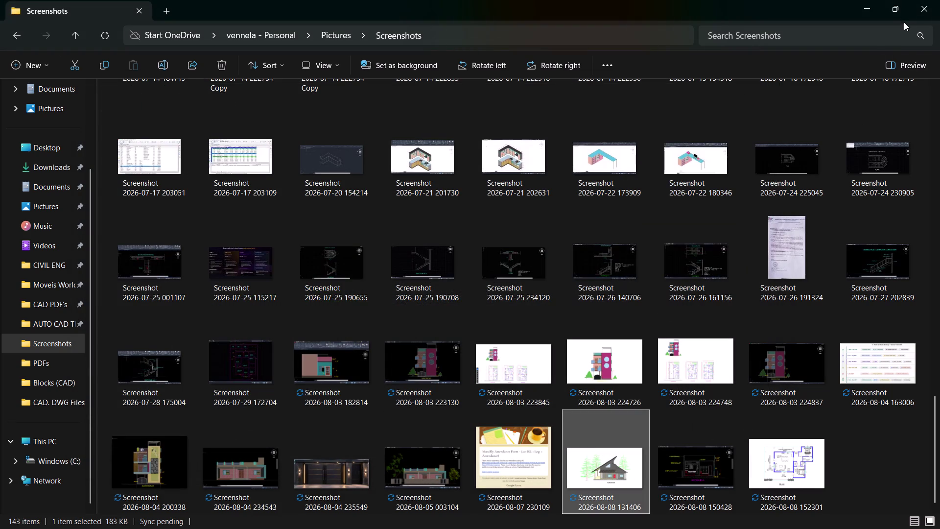
click(874, 1)
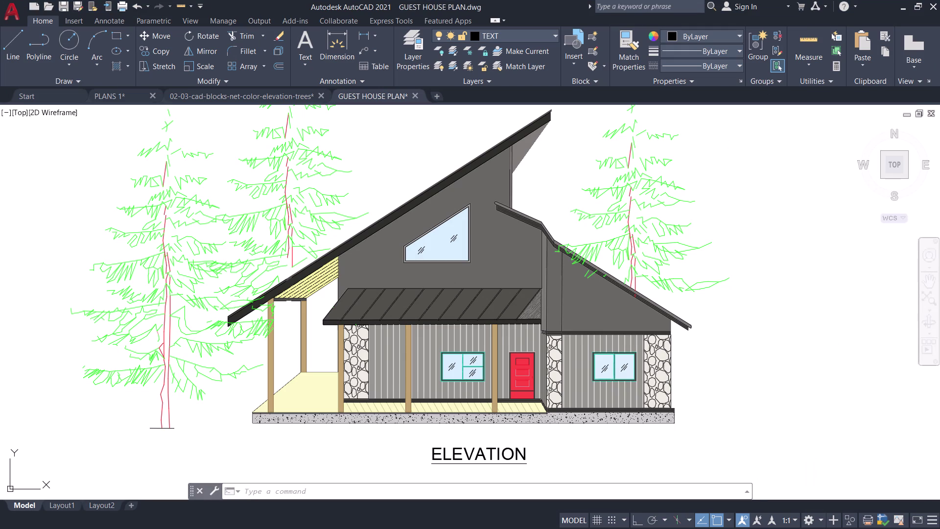
Set the front wall siding hatches' transparency to 0.
scroll(down, 3)
scroll(up, 3)
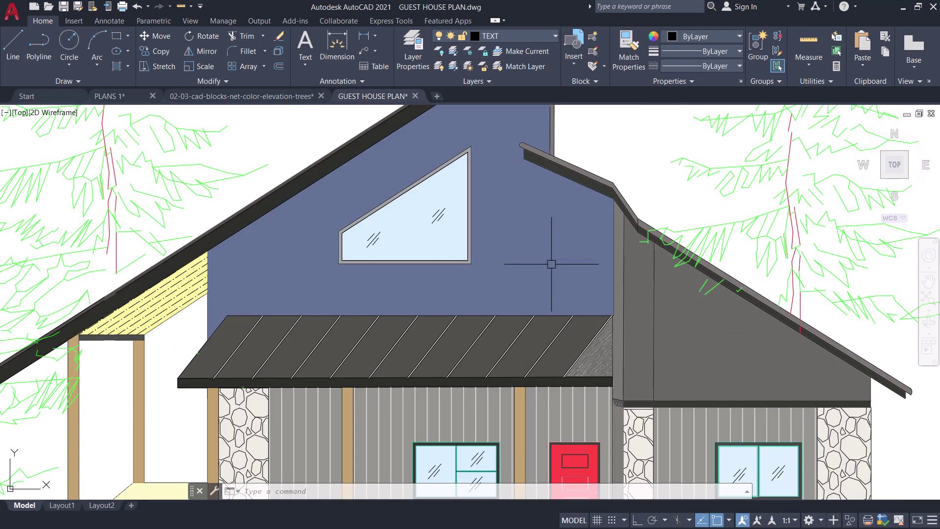
click(552, 256)
key(Escape)
scroll(down, 3)
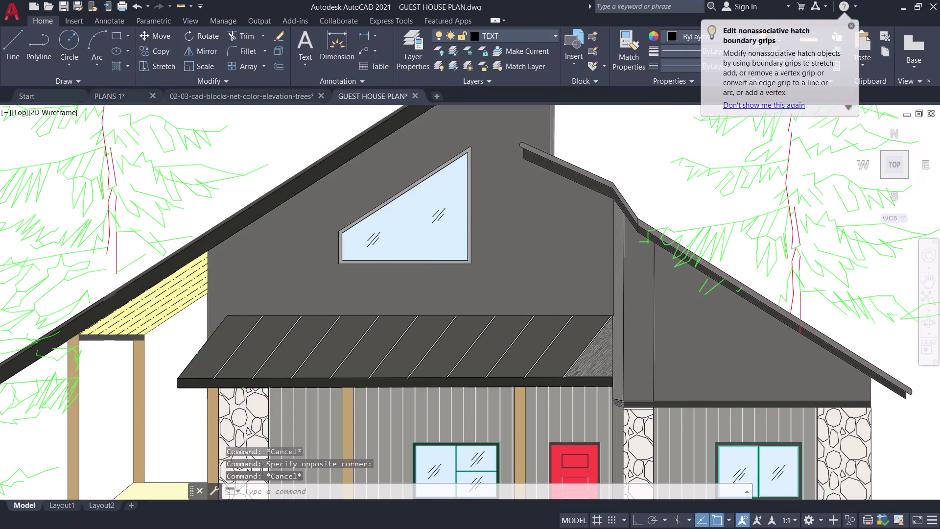
click(547, 339)
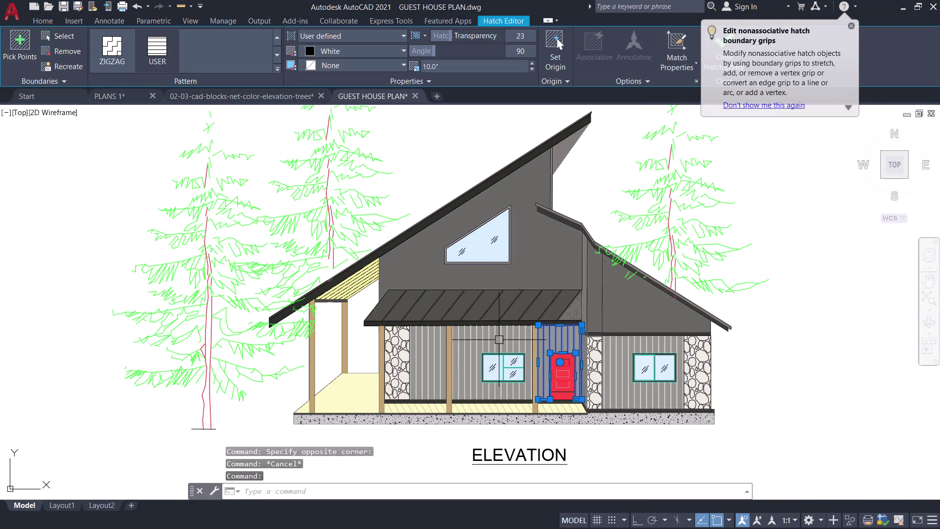
click(496, 338)
click(437, 340)
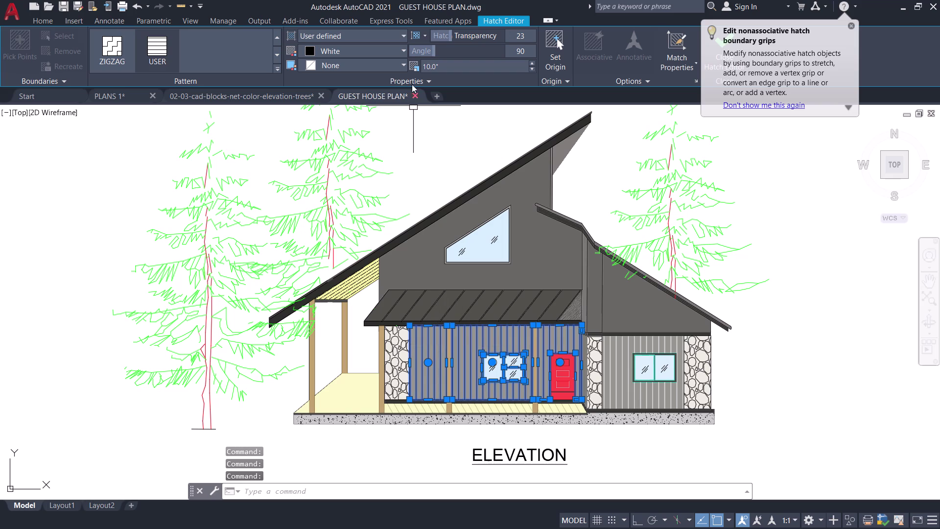
click(520, 34)
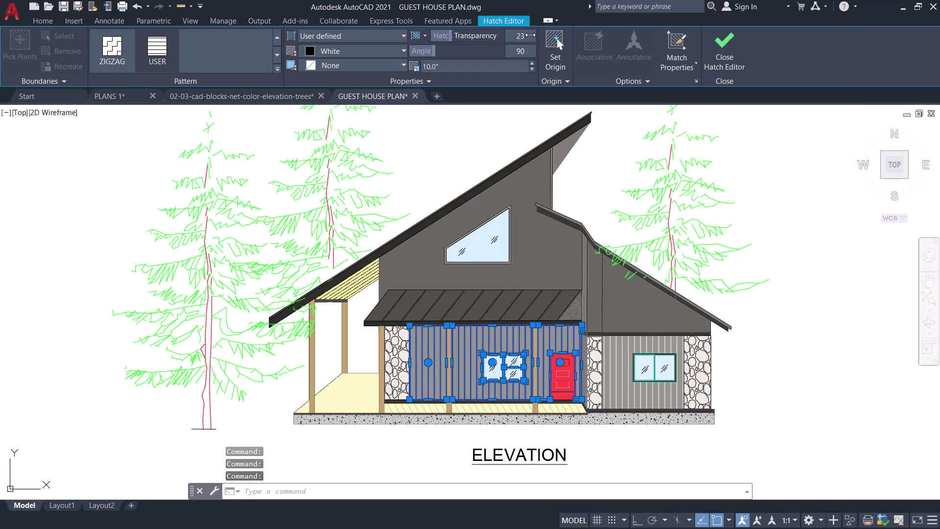
click(521, 35)
key(0)
key(Return)
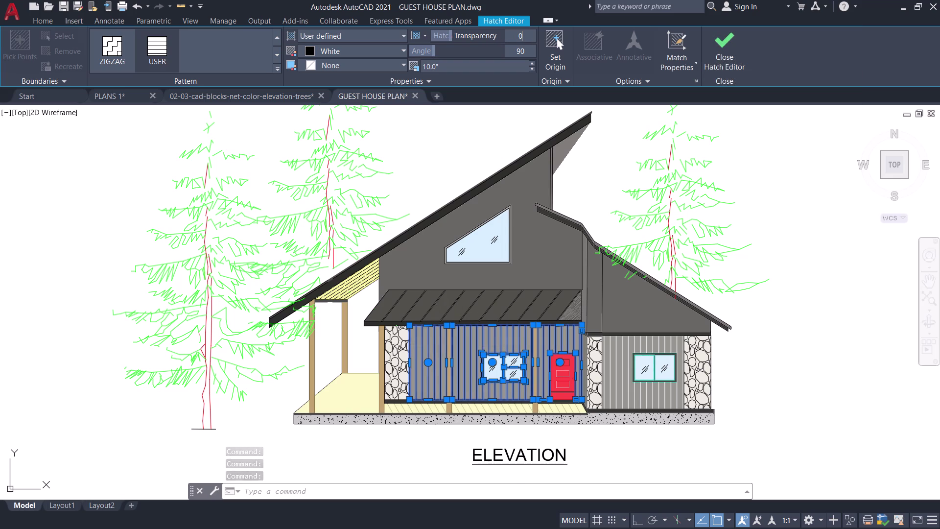
click(726, 35)
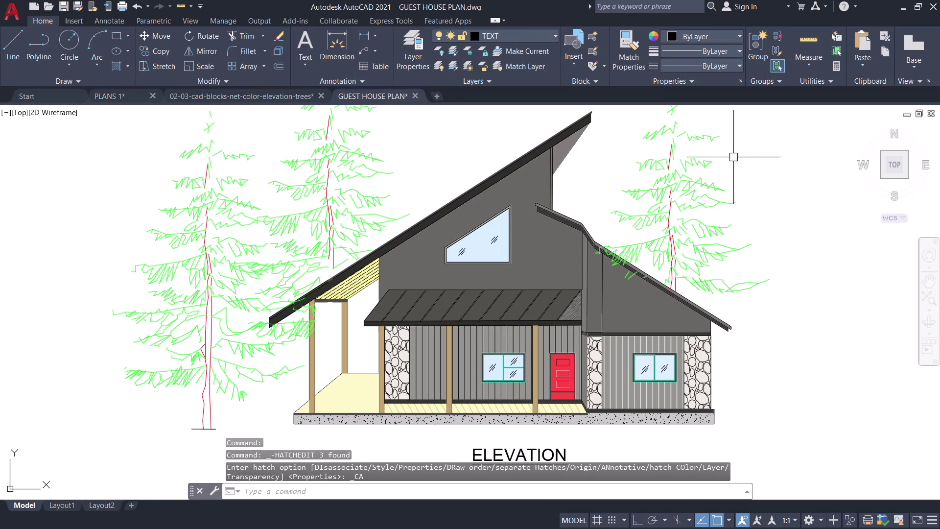
Give the right wall siding hatch zero transparency too and close the editor.
click(627, 351)
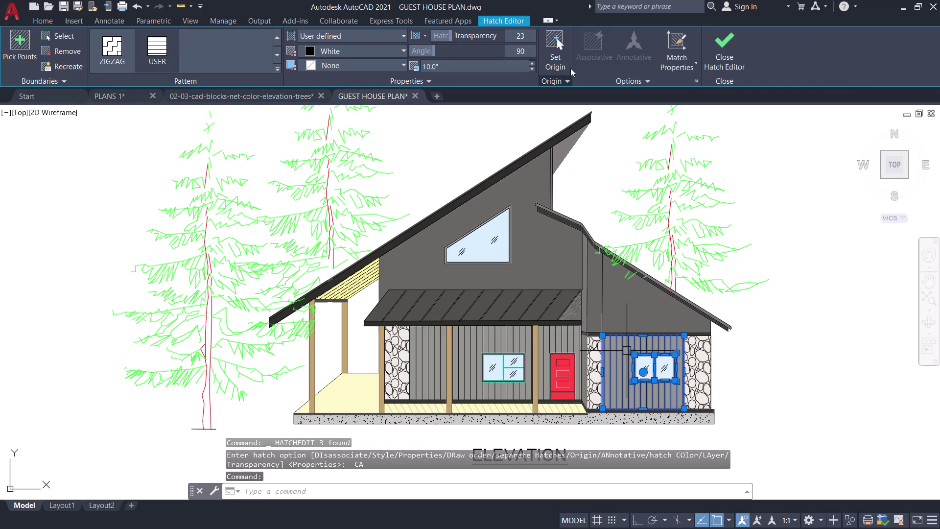
click(523, 35)
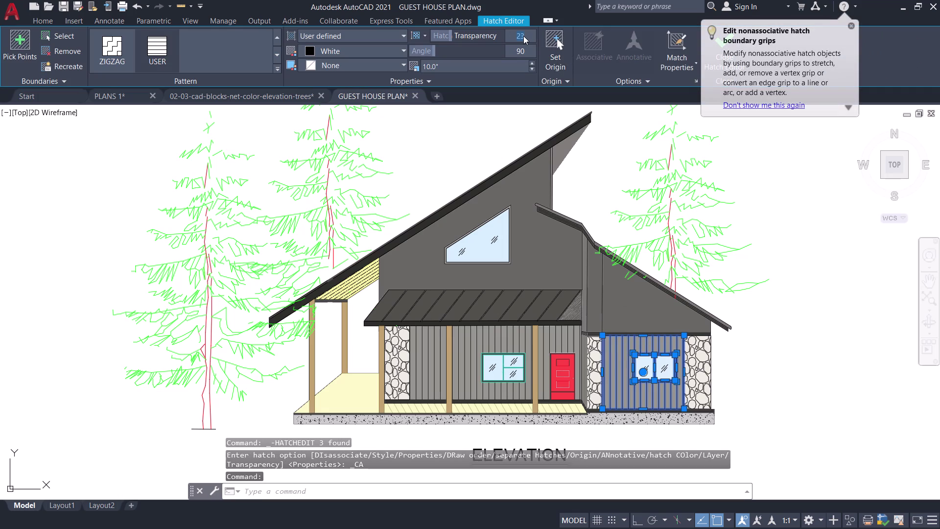
key(0)
key(Return)
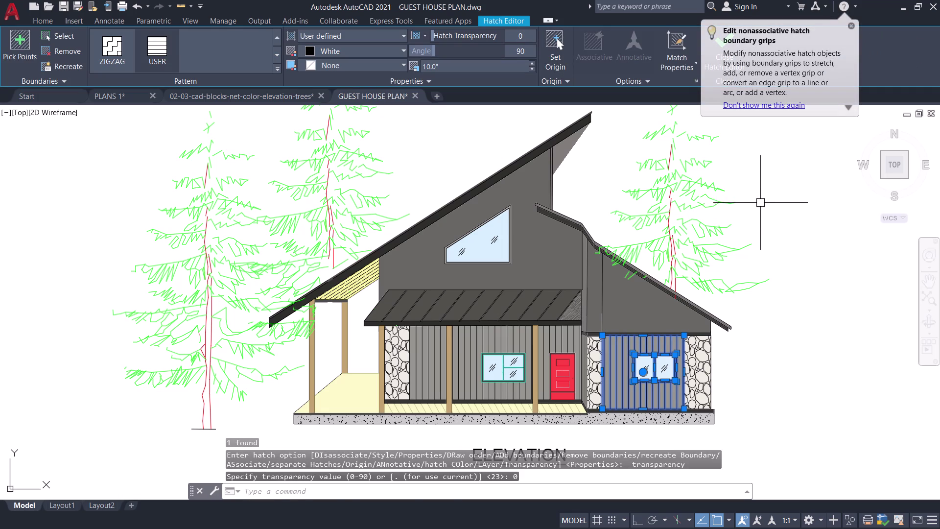
click(760, 203)
key(Escape)
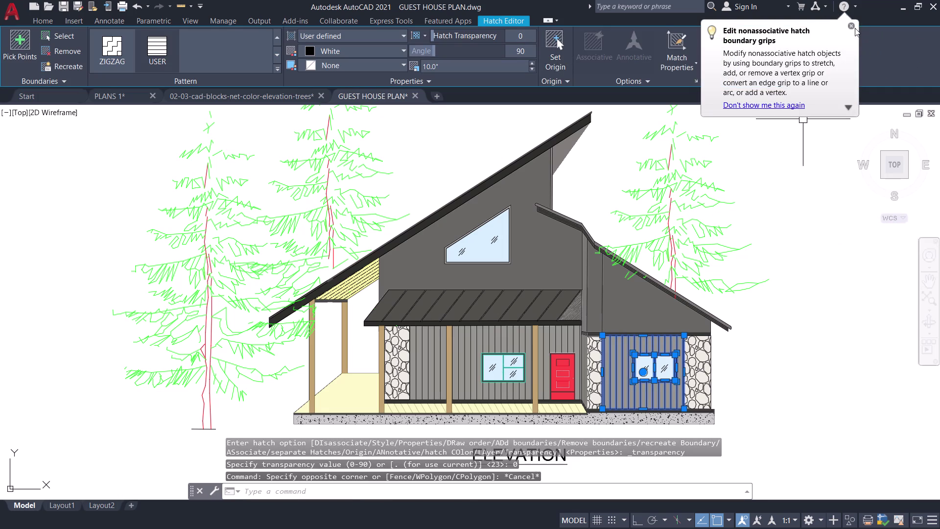
click(855, 26)
click(851, 23)
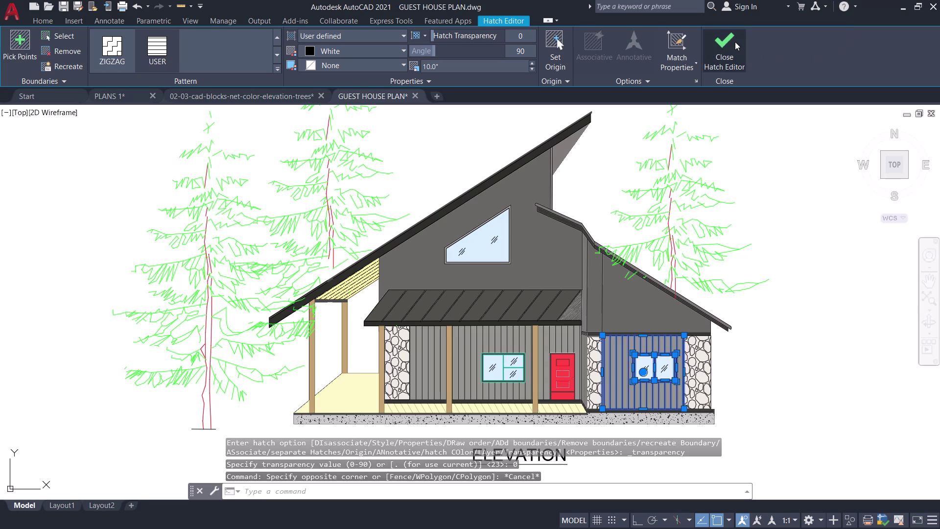
click(733, 41)
middle_drag(797, 270, 796, 270)
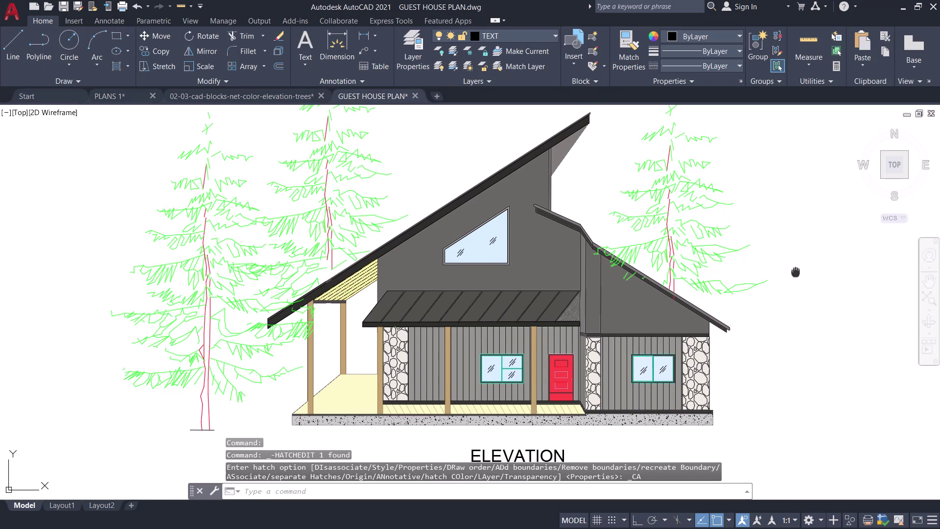
middle_drag(796, 270, 686, 225)
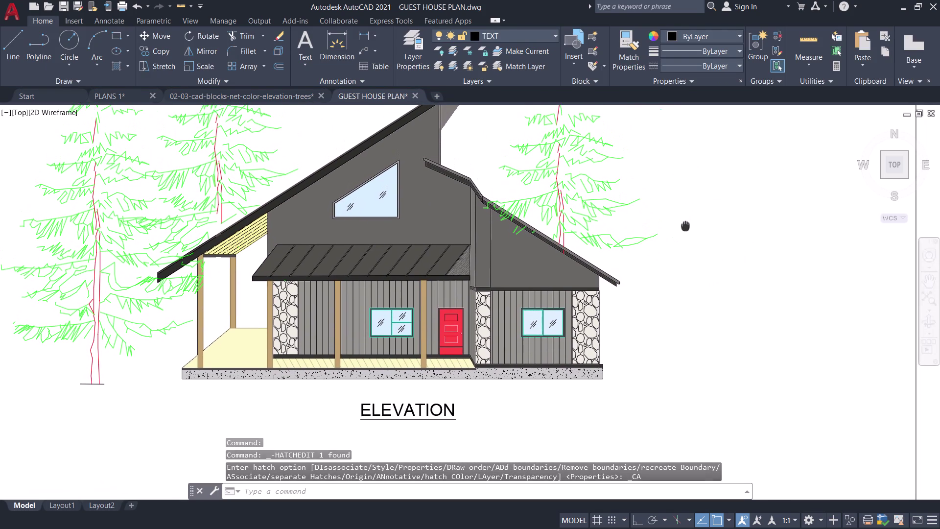
middle_drag(685, 226, 718, 232)
scroll(up, 3)
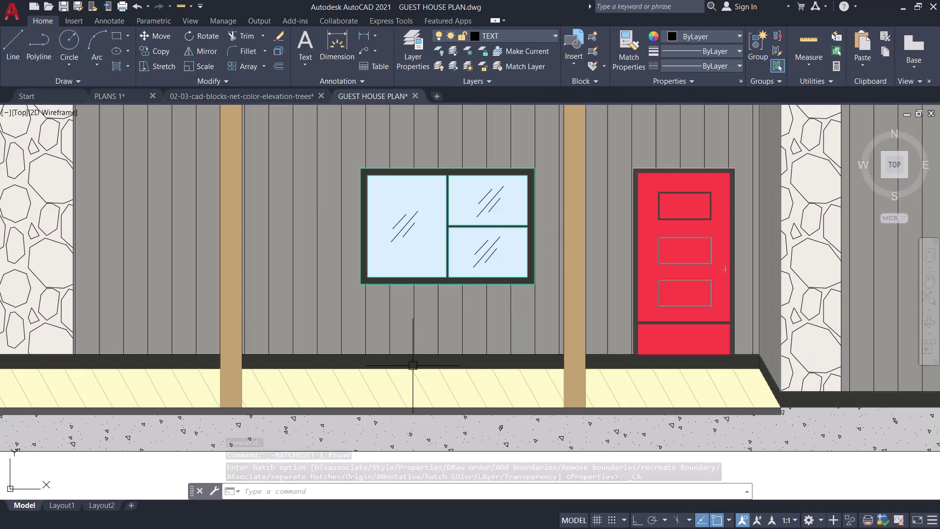
scroll(down, 3)
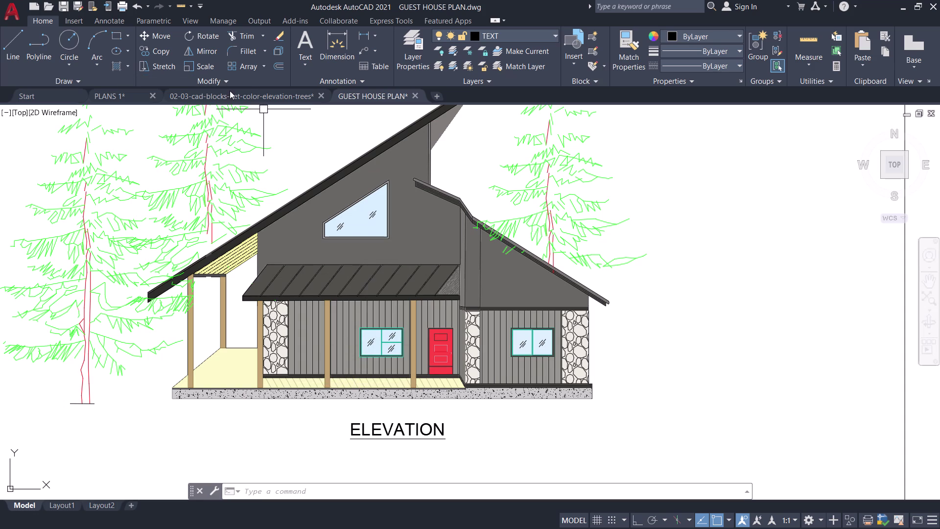
Start a user-defined parallel-line hatch on the upper wall area.
key(h)
key(space)
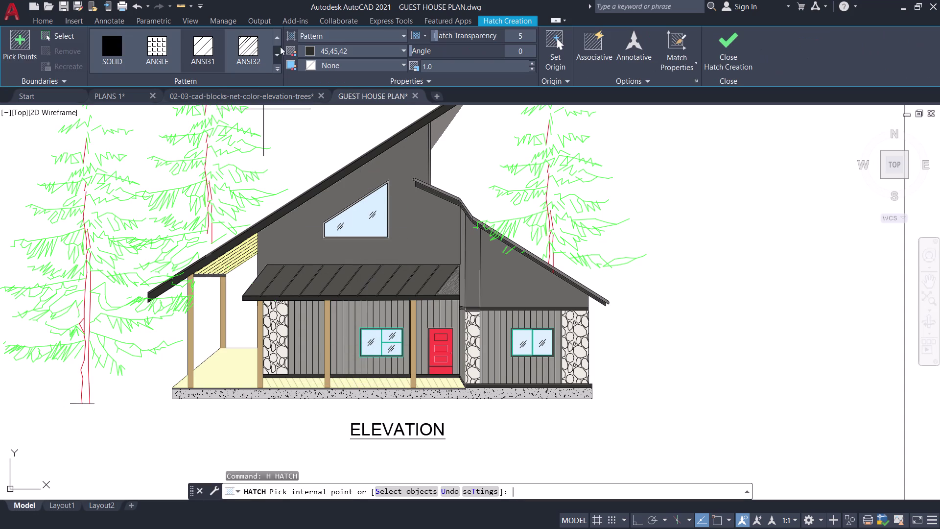
click(277, 67)
click(276, 67)
scroll(down, 3)
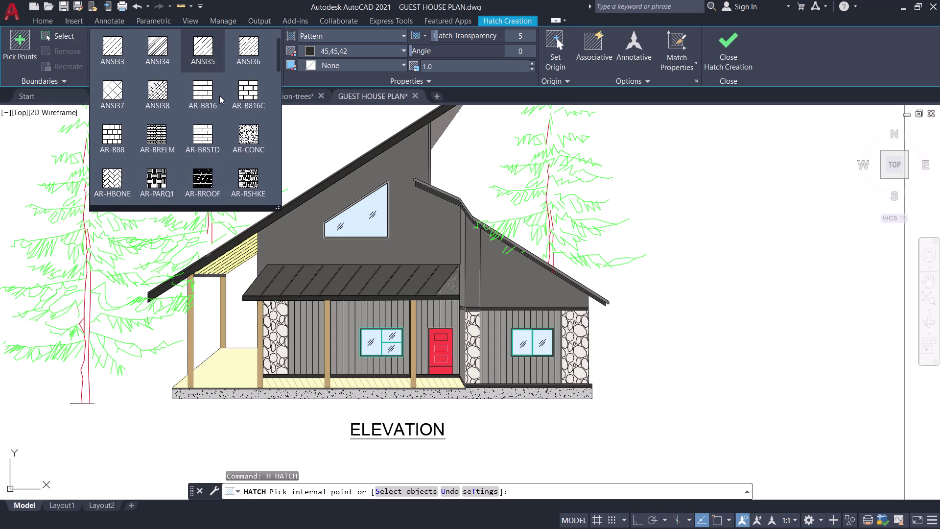
scroll(down, 3)
scroll(down, 3)
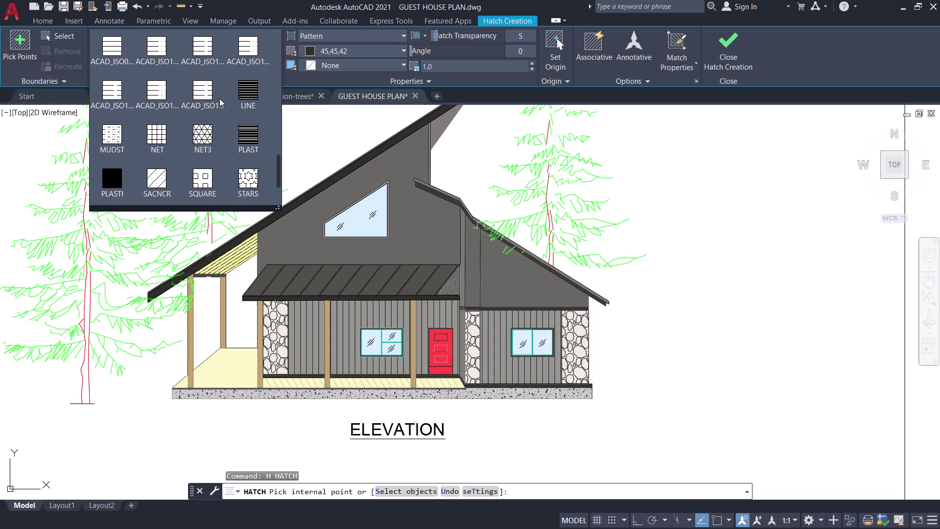
scroll(down, 3)
click(154, 171)
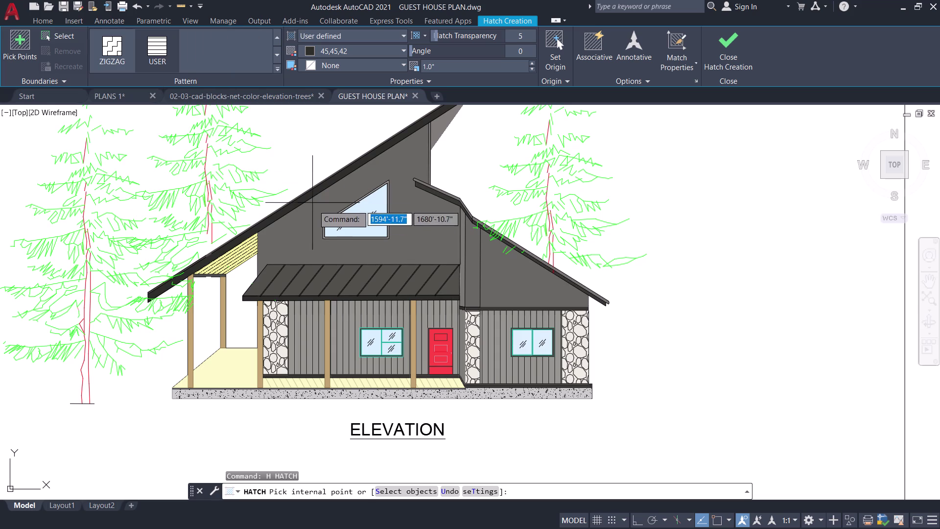
click(309, 216)
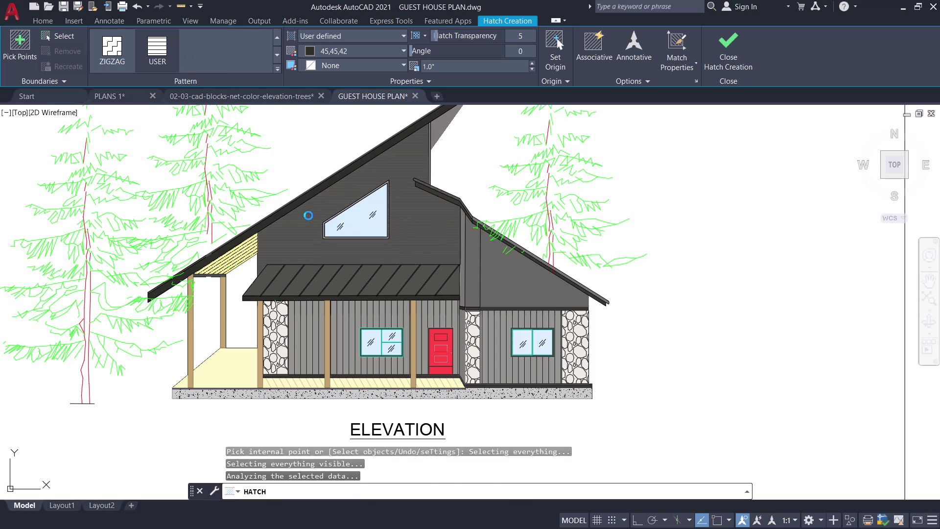
scroll(up, 3)
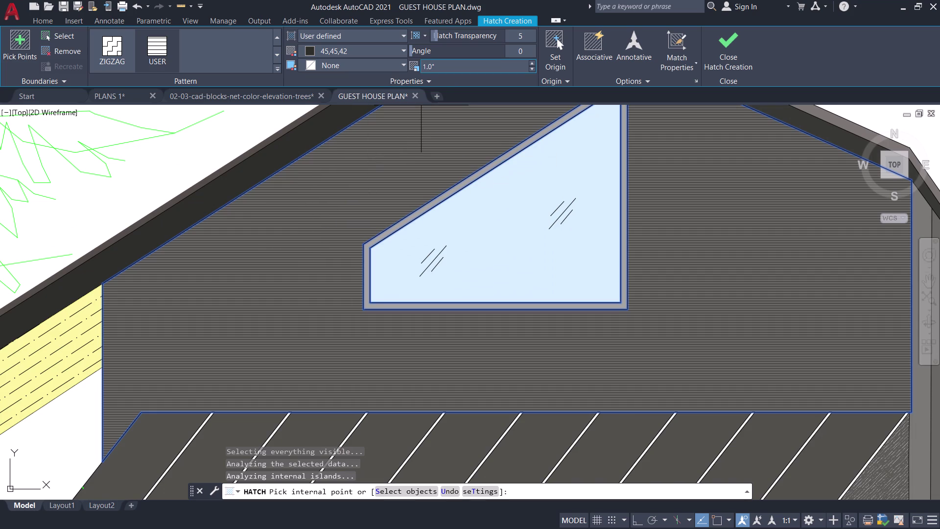
Set hatch spacing to 10 and add the right upper wall and narrow strip.
click(445, 65)
text(10)
key(Return)
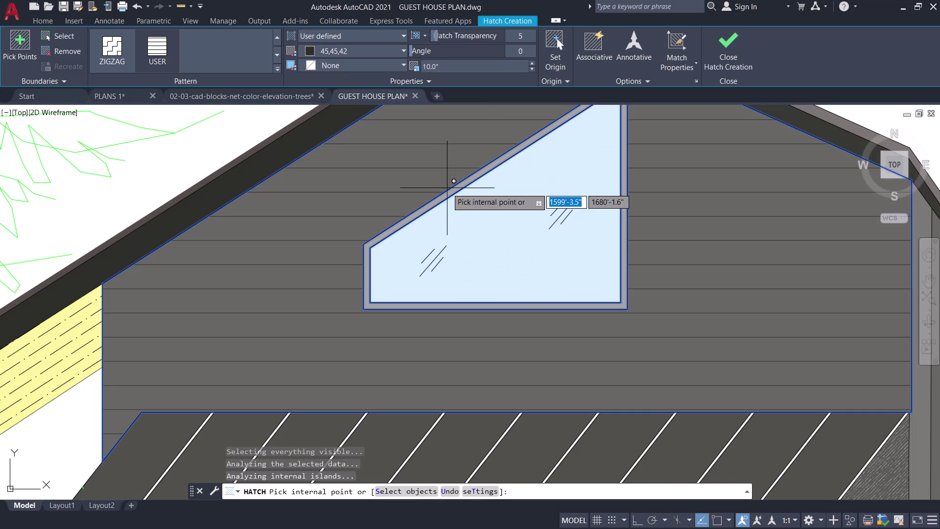
scroll(down, 3)
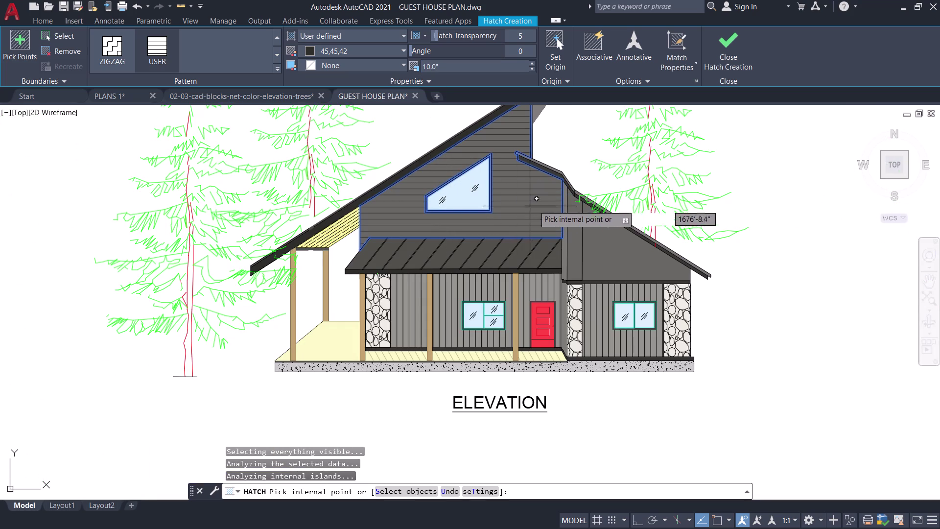
click(605, 248)
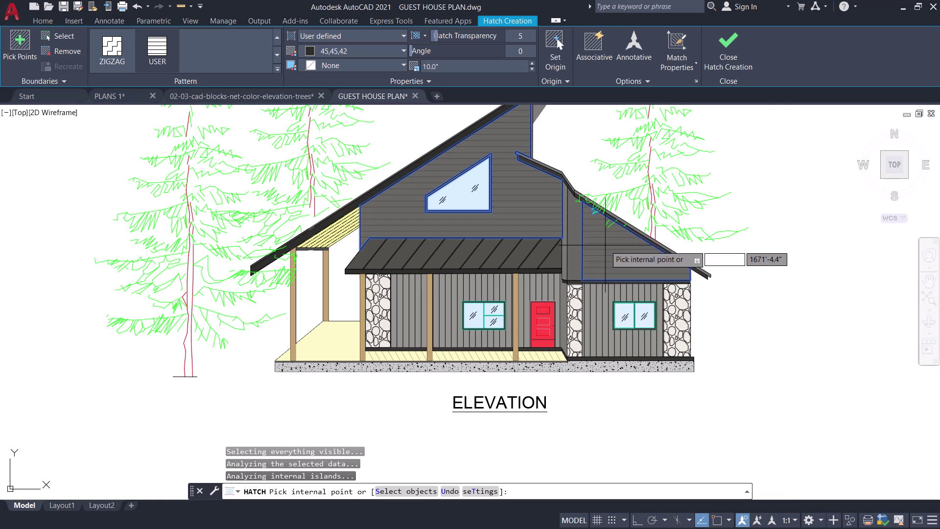
scroll(up, 3)
click(547, 216)
scroll(up, 3)
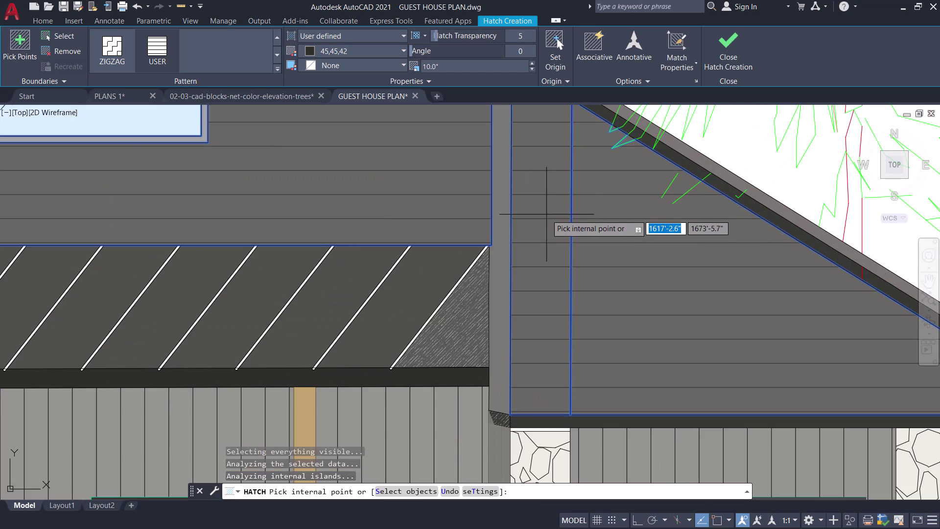
scroll(down, 3)
middle_drag(541, 207, 544, 267)
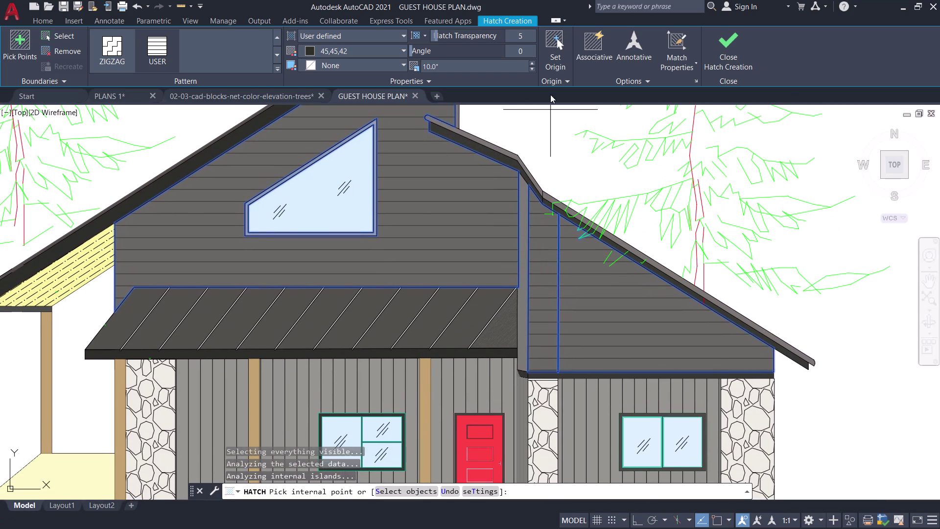
Give the siding hatch 0 transparency, finish it, and save the drawing.
click(522, 31)
key(0)
key(Return)
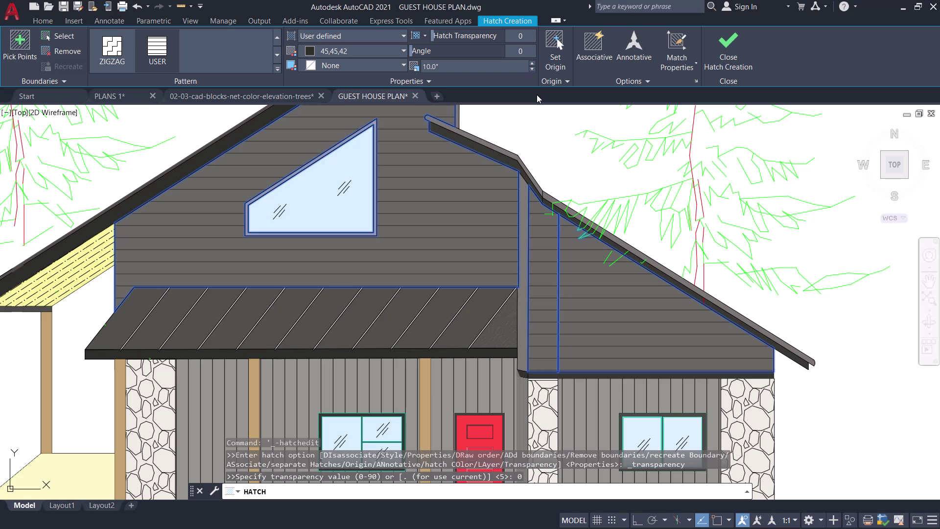
middle_drag(536, 95, 558, 128)
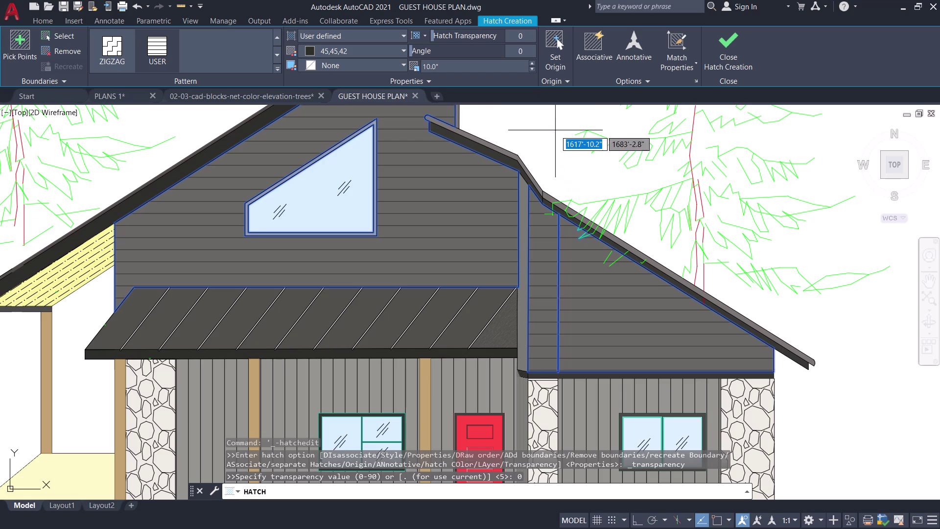
scroll(down, 3)
middle_drag(558, 132, 581, 163)
click(723, 50)
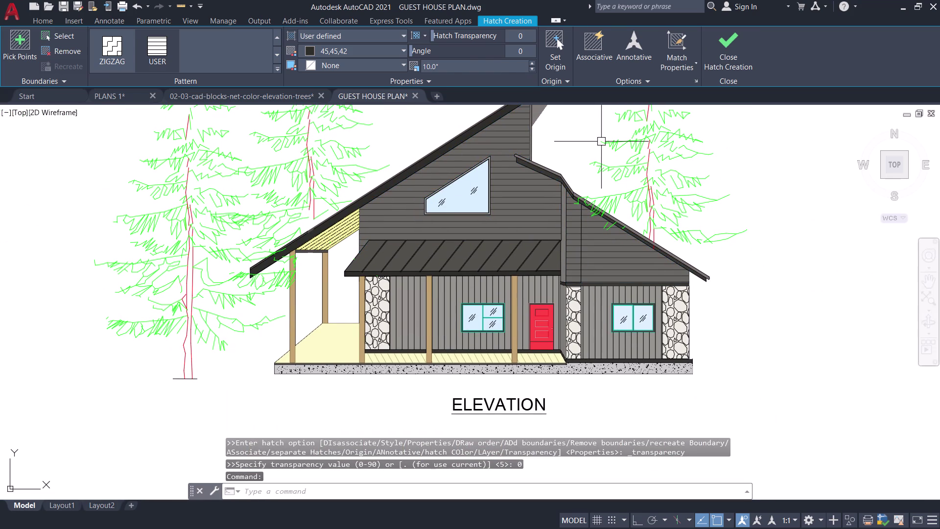
middle_drag(601, 142, 587, 200)
key(ctrl+s)
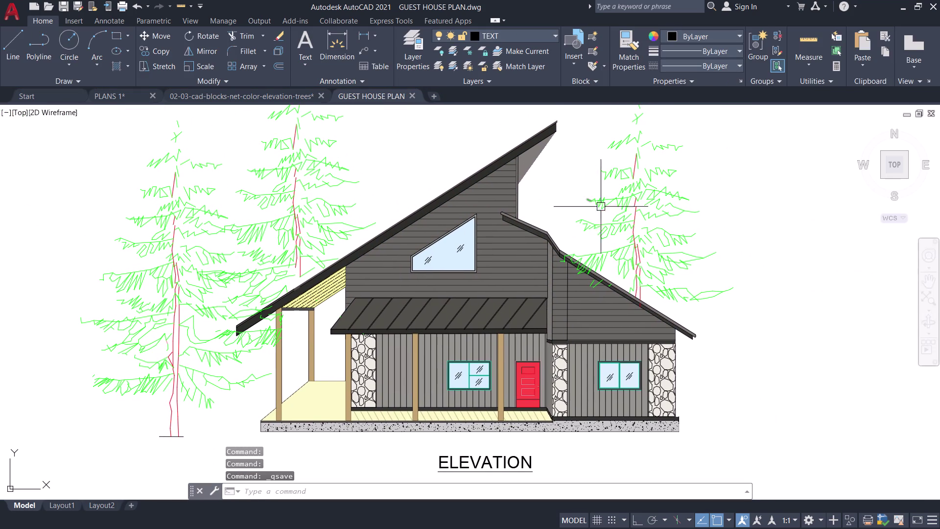
Draw a line from the trim board corner to the roof edge corner.
scroll(up, 3)
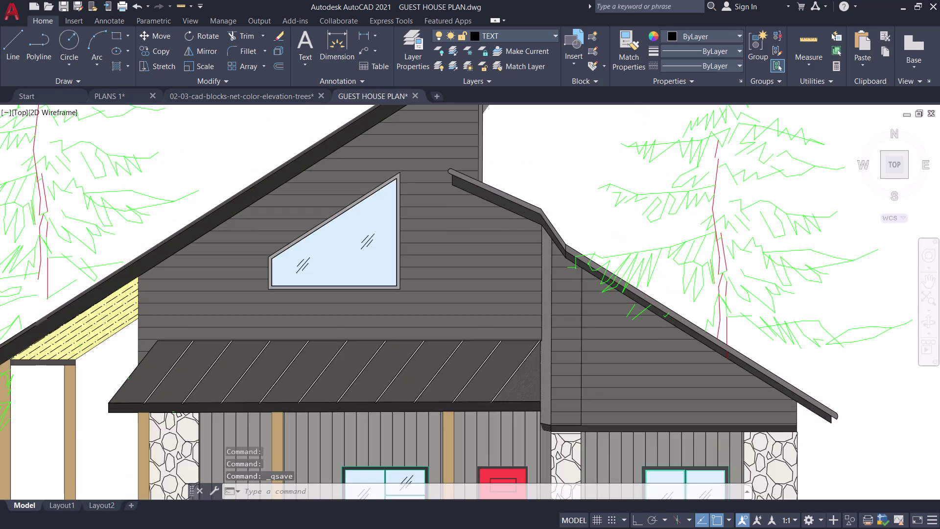
scroll(up, 3)
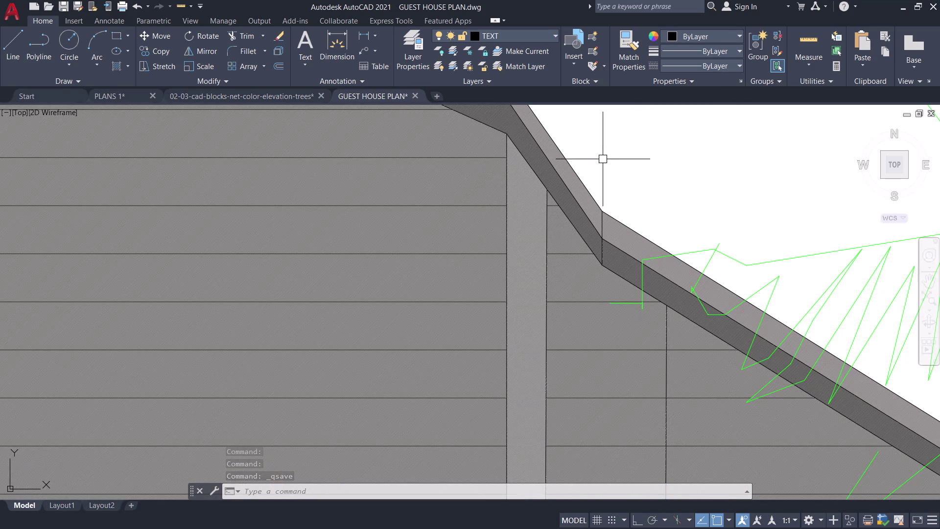
text(L)
key(space)
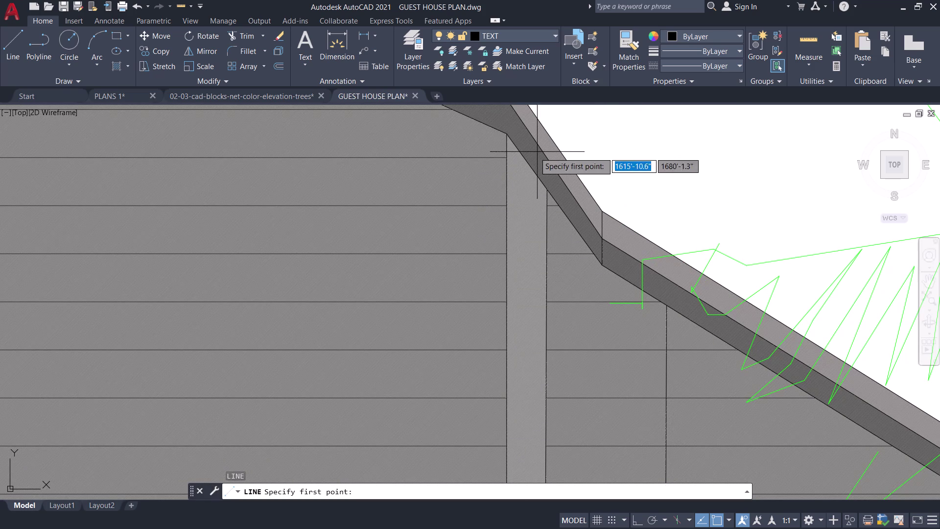
click(507, 158)
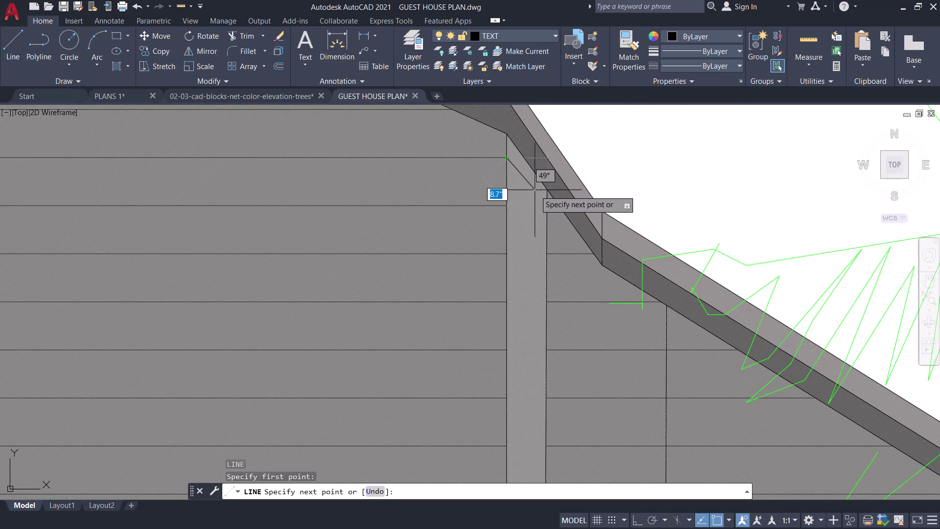
scroll(up, 3)
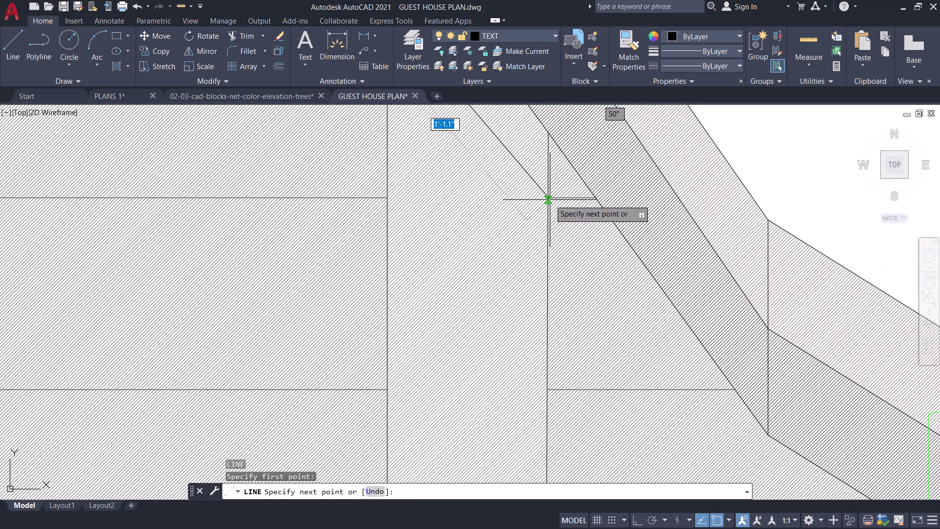
click(551, 200)
key(space)
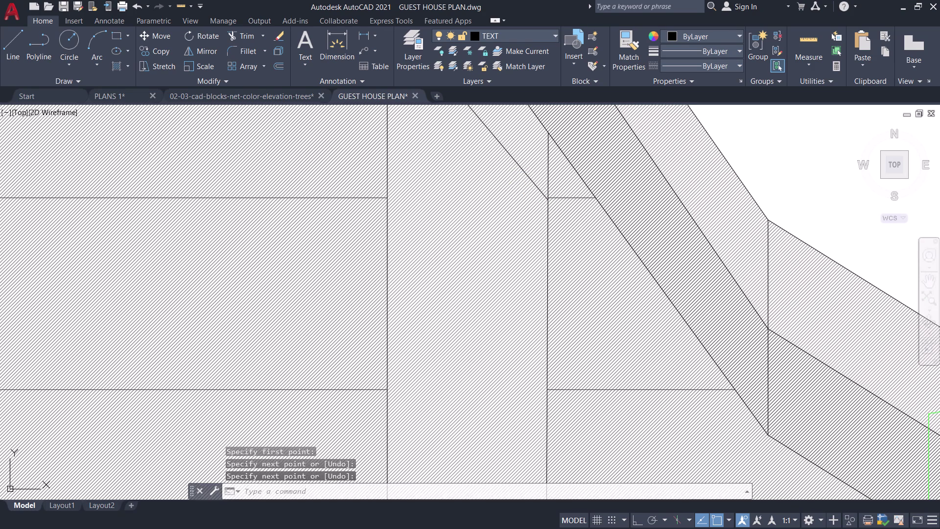
Start copying the new diagonal line, using its end as the base point.
scroll(down, 3)
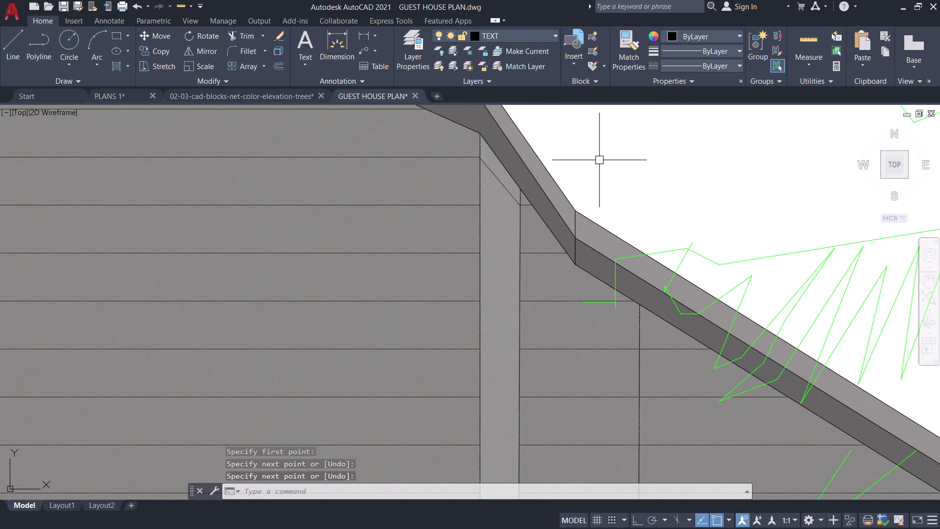
scroll(up, 3)
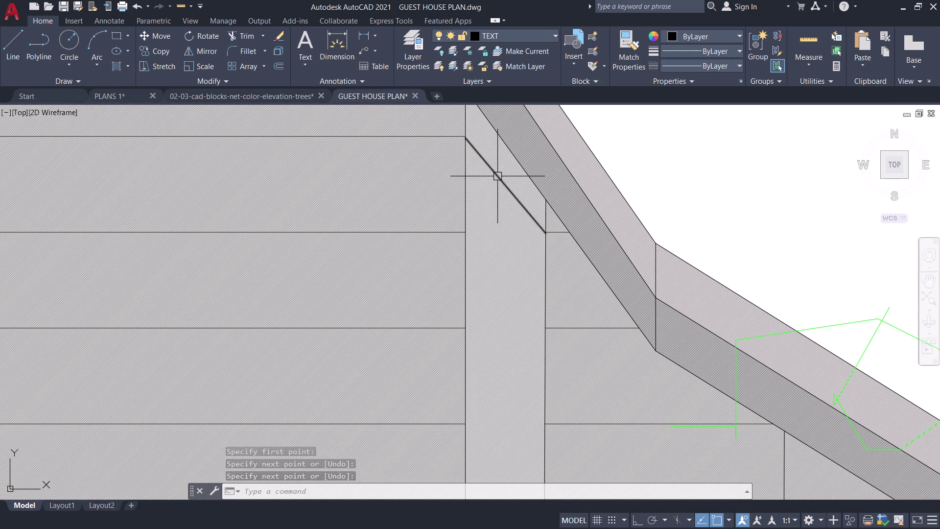
click(497, 176)
key(c)
key(o)
key(space)
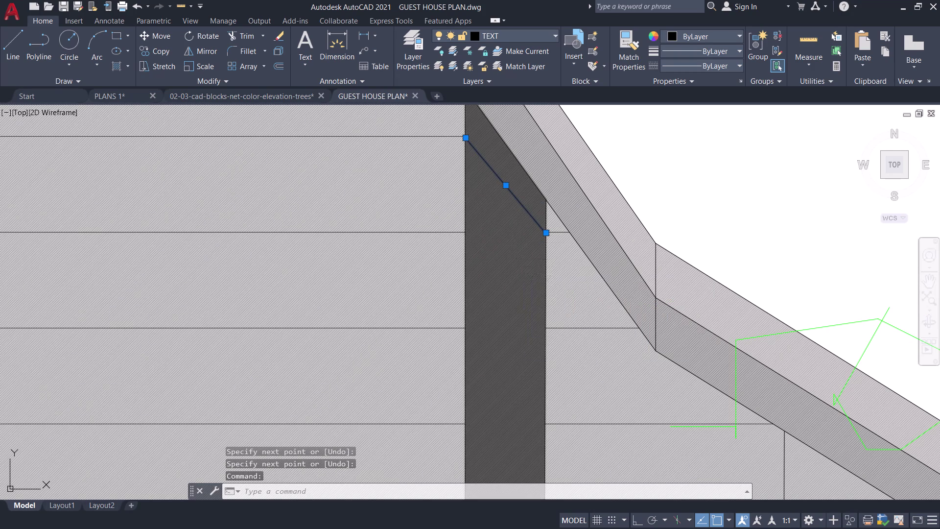
click(545, 234)
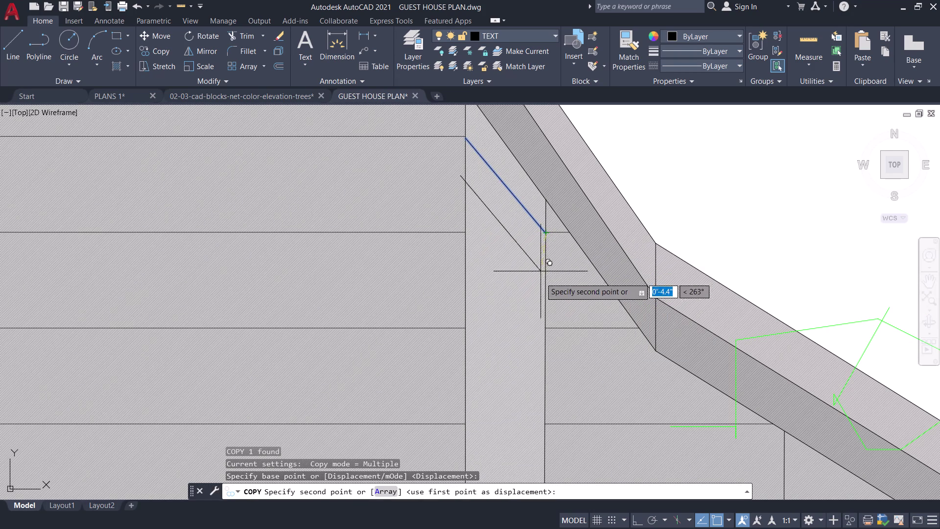
Place five copies of the diagonal line down the upper trim board.
scroll(up, 3)
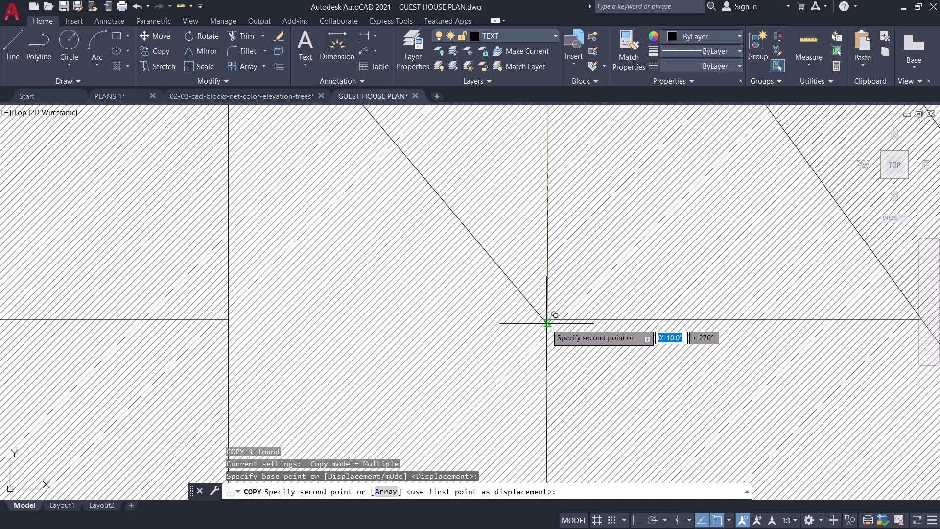
click(547, 321)
scroll(down, 3)
middle_drag(532, 346, 491, 264)
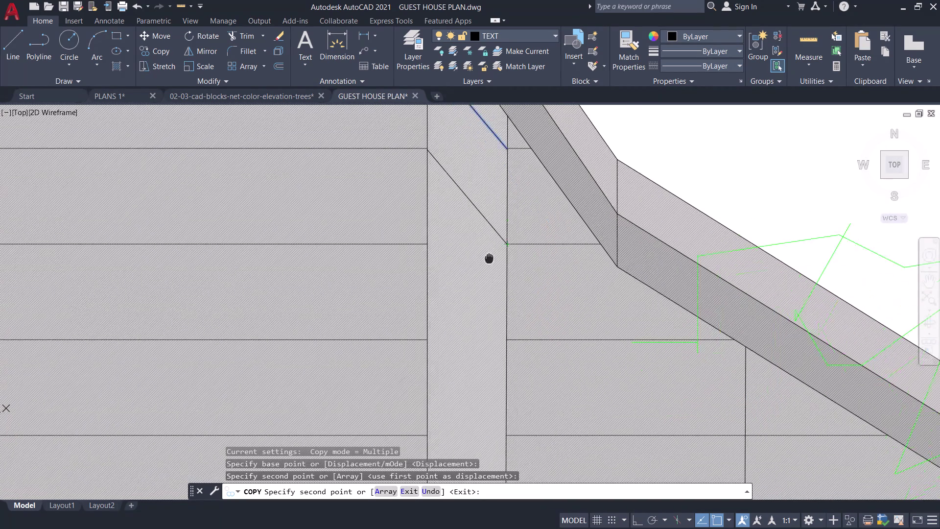
middle_drag(491, 265, 465, 192)
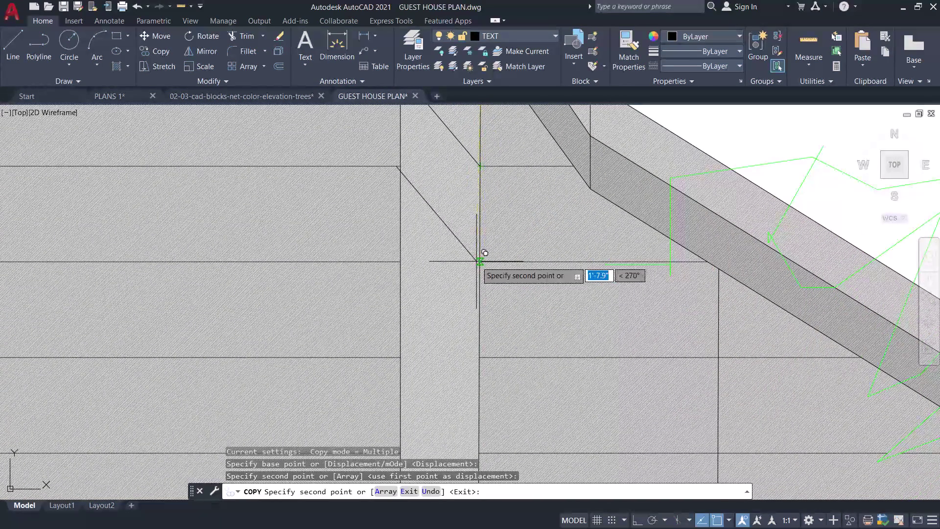
click(478, 261)
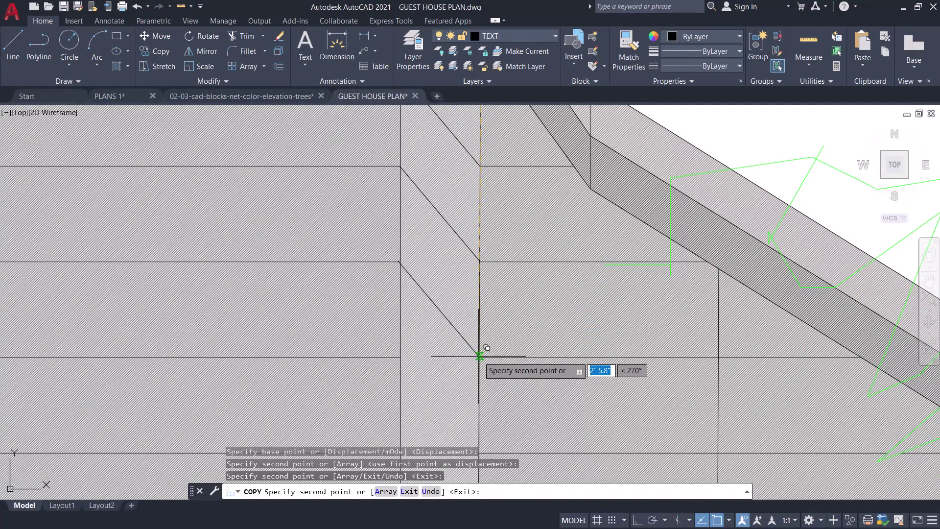
click(479, 358)
scroll(down, 3)
middle_drag(464, 357, 457, 229)
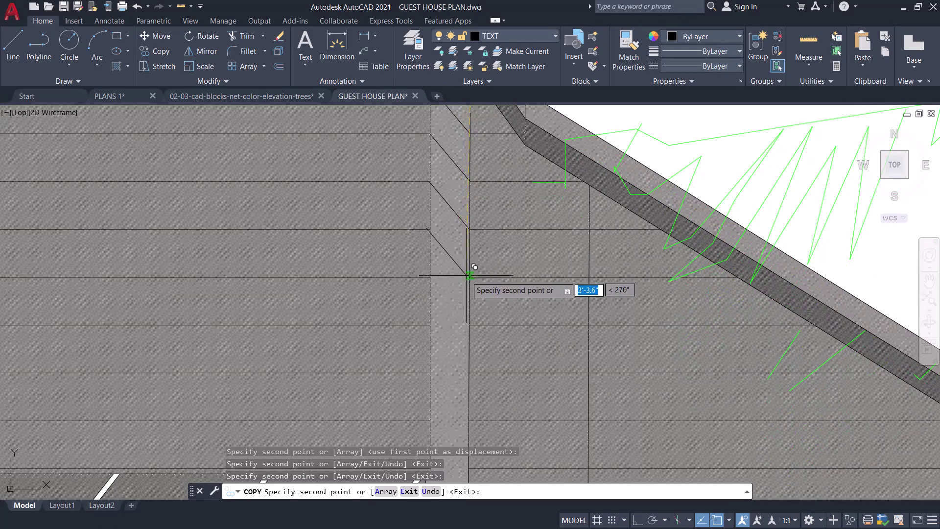
scroll(up, 3)
click(472, 280)
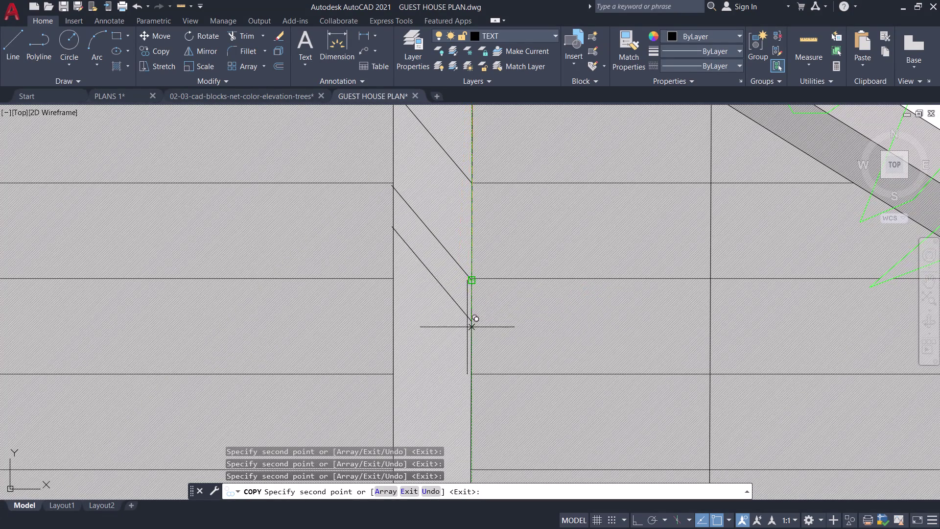
click(470, 375)
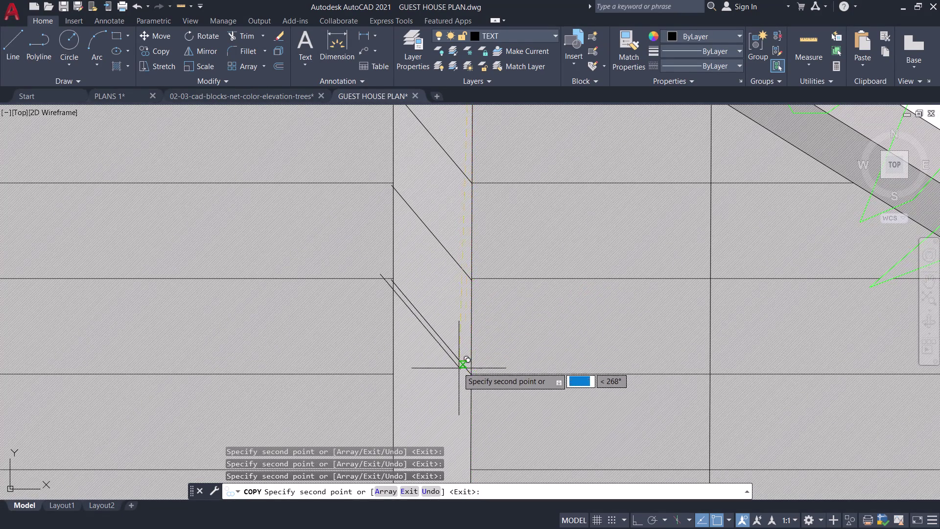
With ortho on, place four more line copies down to the porch roof.
scroll(down, 3)
middle_drag(452, 362, 458, 193)
scroll(up, 3)
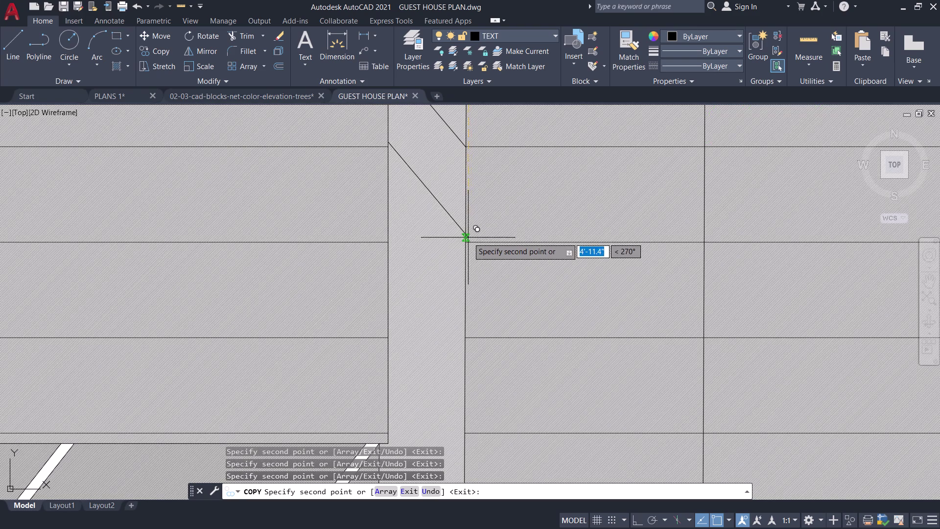
click(466, 244)
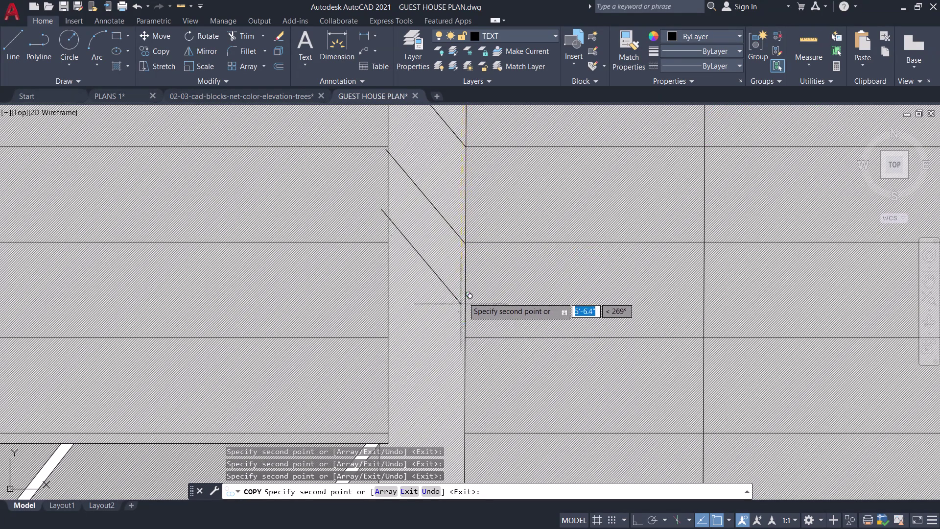
key(ctrl+l)
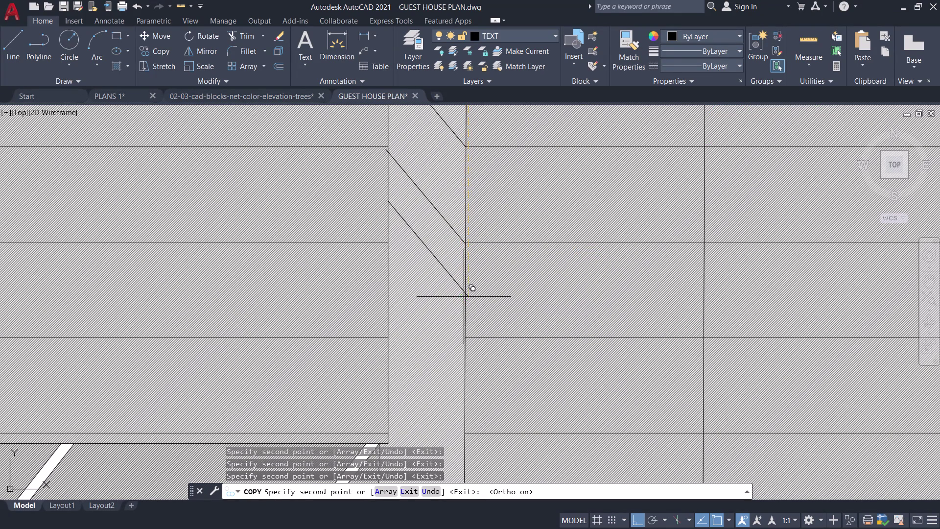
click(464, 341)
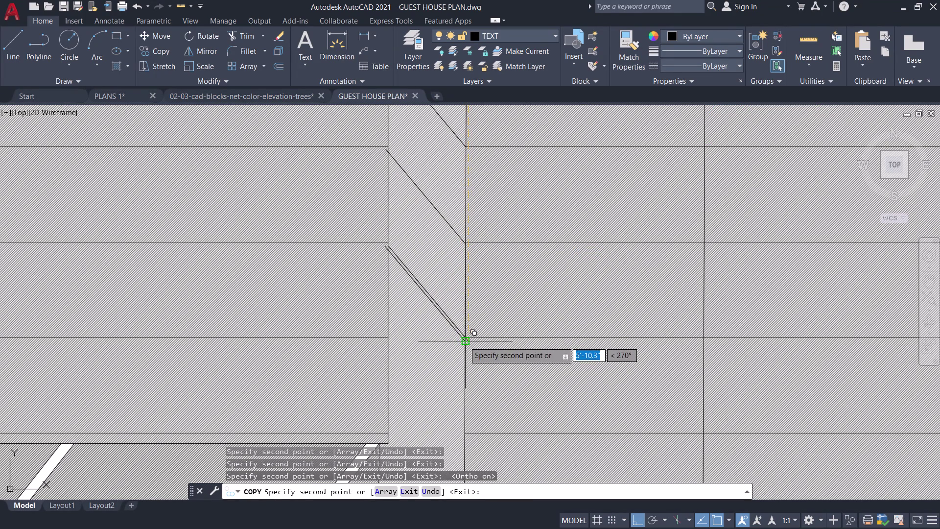
scroll(down, 3)
middle_drag(442, 392, 440, 309)
scroll(up, 3)
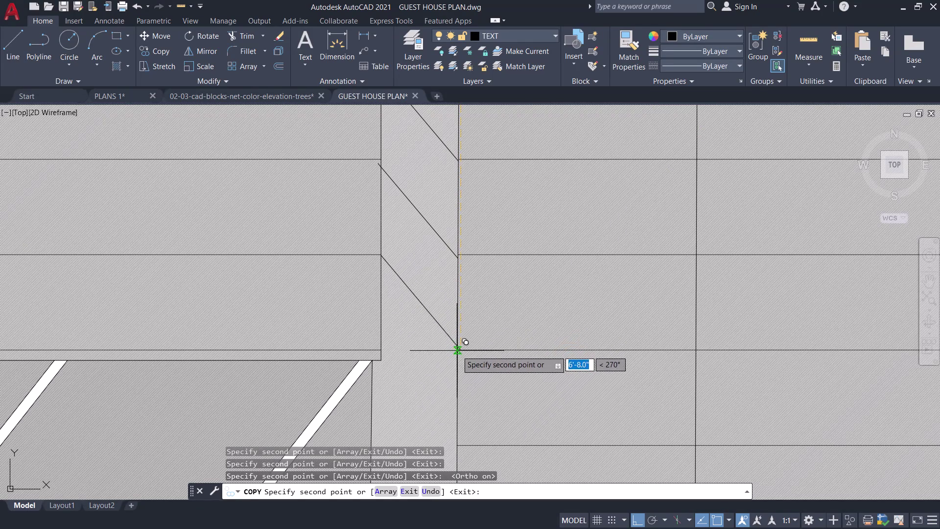
click(457, 351)
click(455, 448)
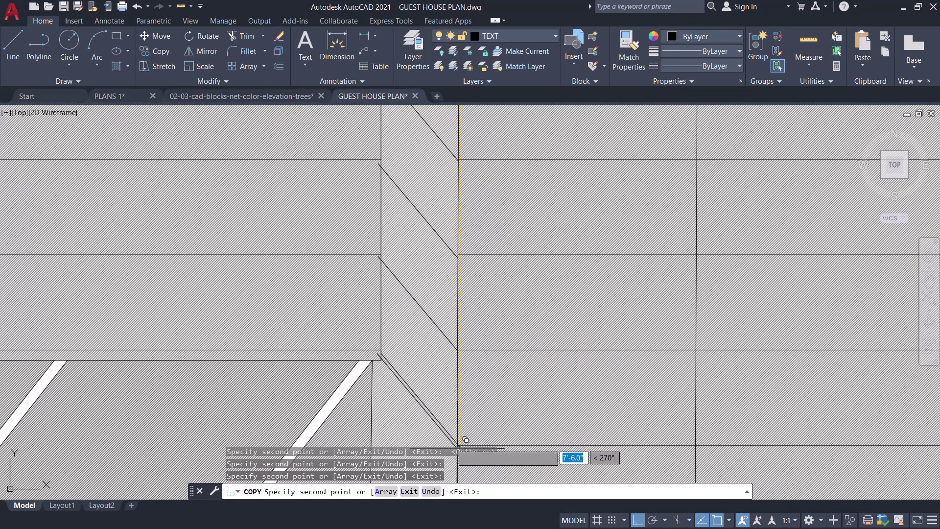
Place four final line copies below the porch roof and end COPY.
scroll(down, 3)
middle_drag(443, 424, 464, 178)
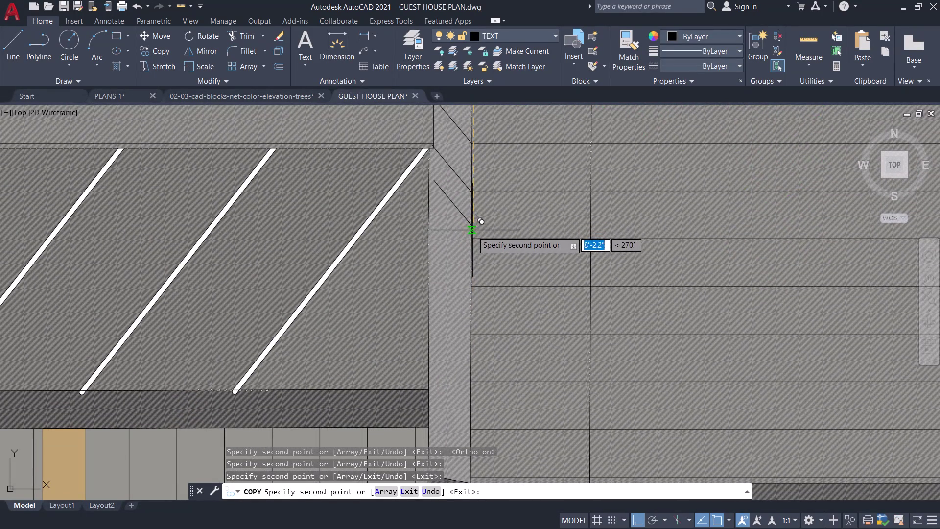
click(473, 240)
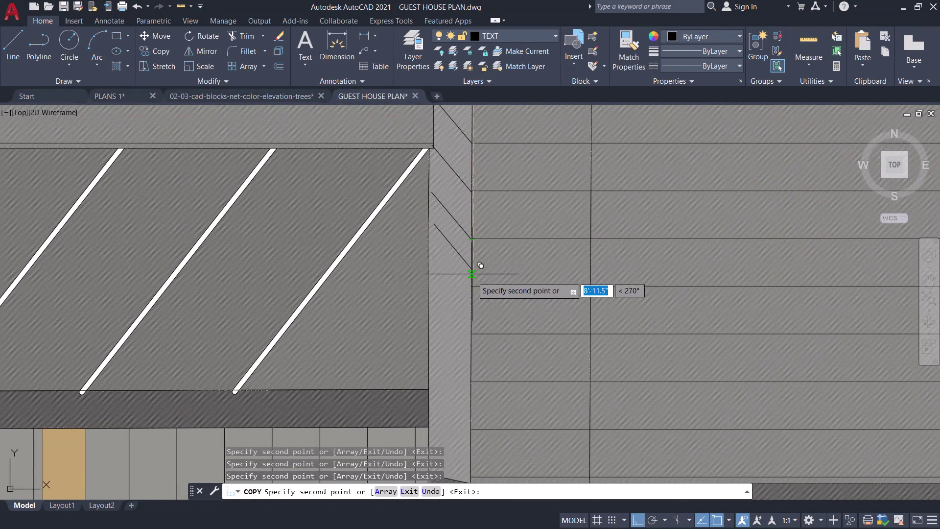
click(472, 286)
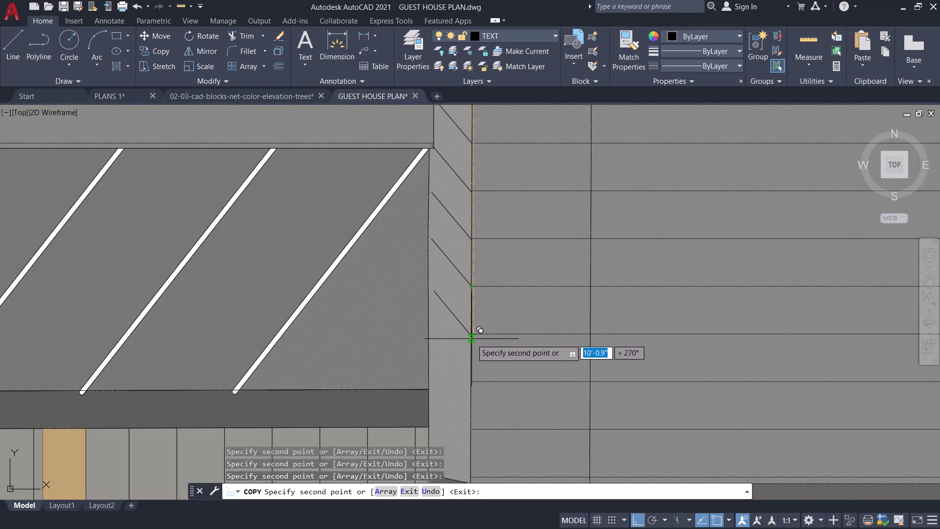
scroll(up, 3)
click(468, 338)
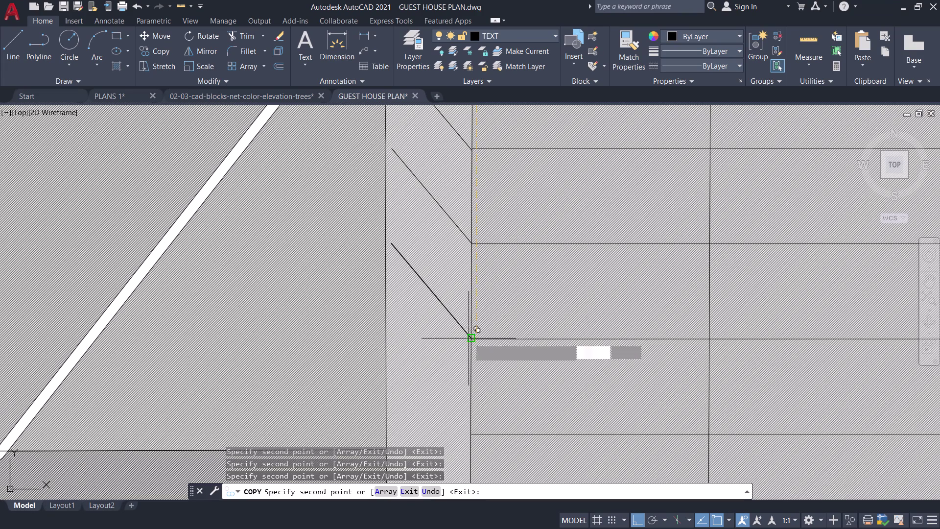
scroll(down, 3)
click(468, 389)
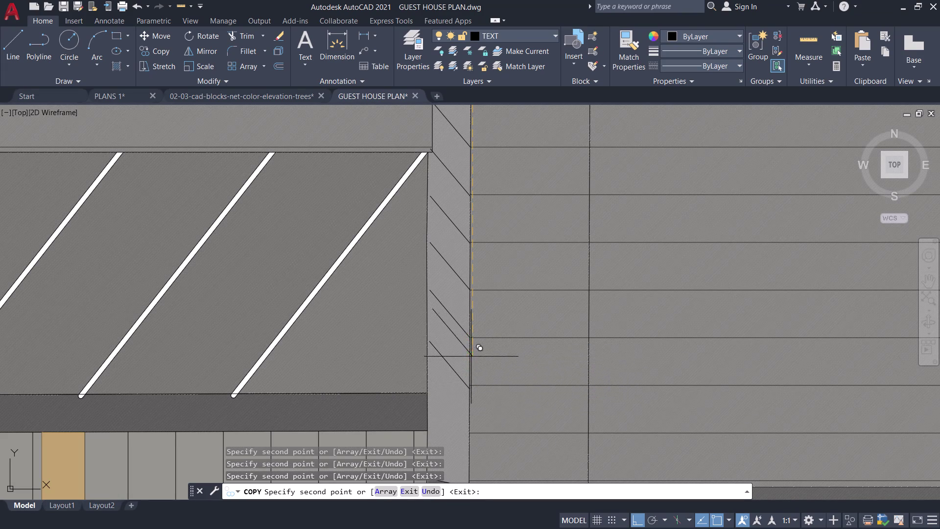
key(Escape)
scroll(down, 3)
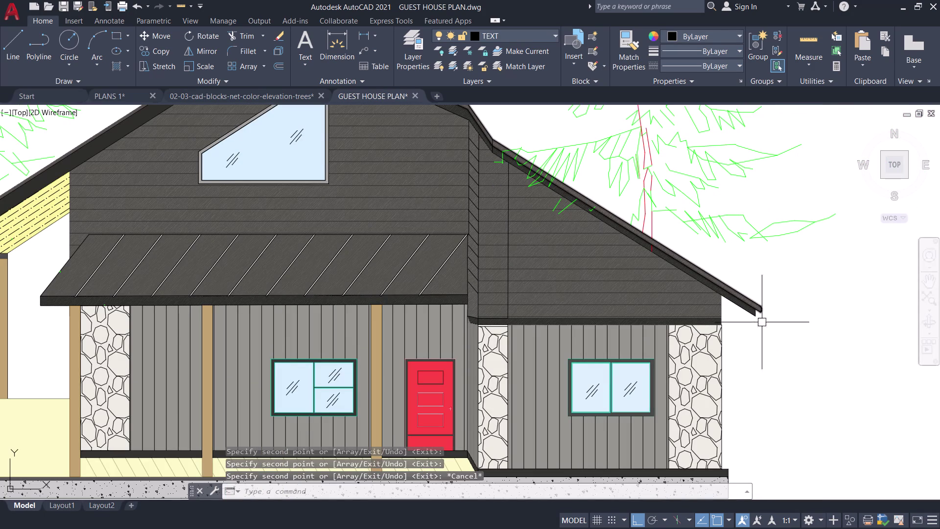
Inspect the siding hatch on the lower right wing of the elevation.
middle_drag(836, 368, 809, 392)
scroll(down, 3)
middle_drag(815, 381, 857, 359)
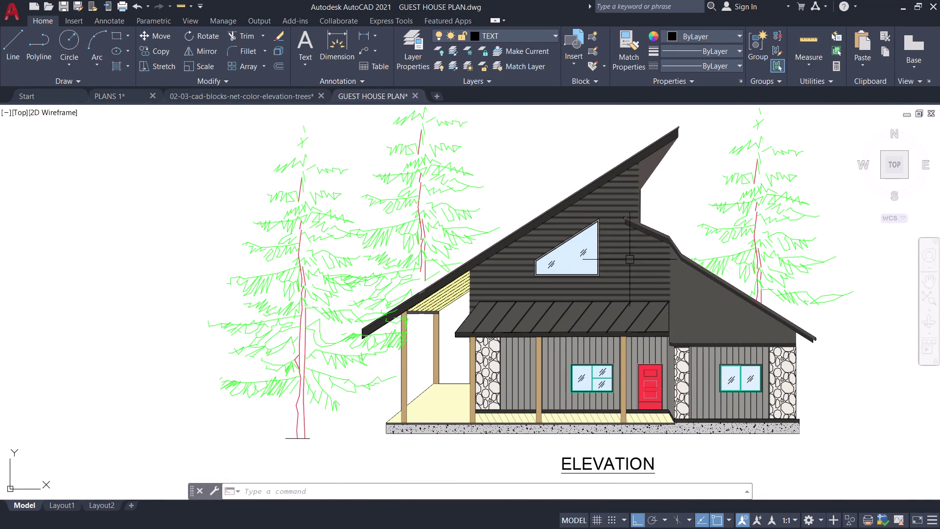
scroll(up, 3)
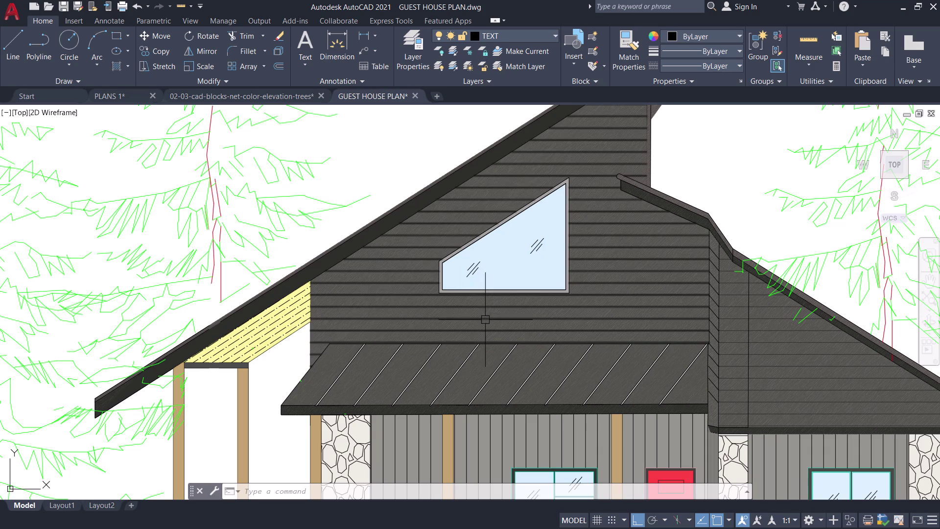
scroll(down, 3)
click(622, 345)
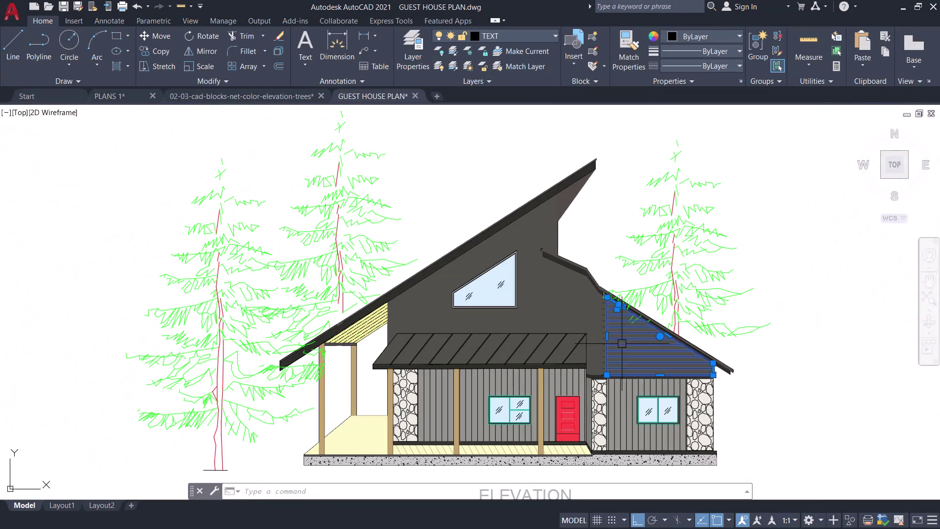
key(Escape)
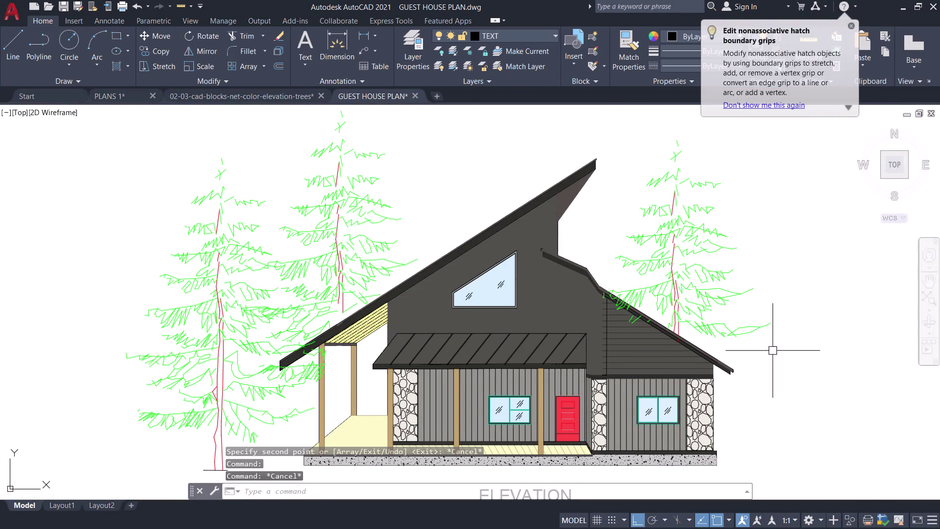
Check the upper wall siding hatch near the ELEVATION title and save.
middle_drag(773, 350, 776, 331)
middle_drag(789, 354, 775, 293)
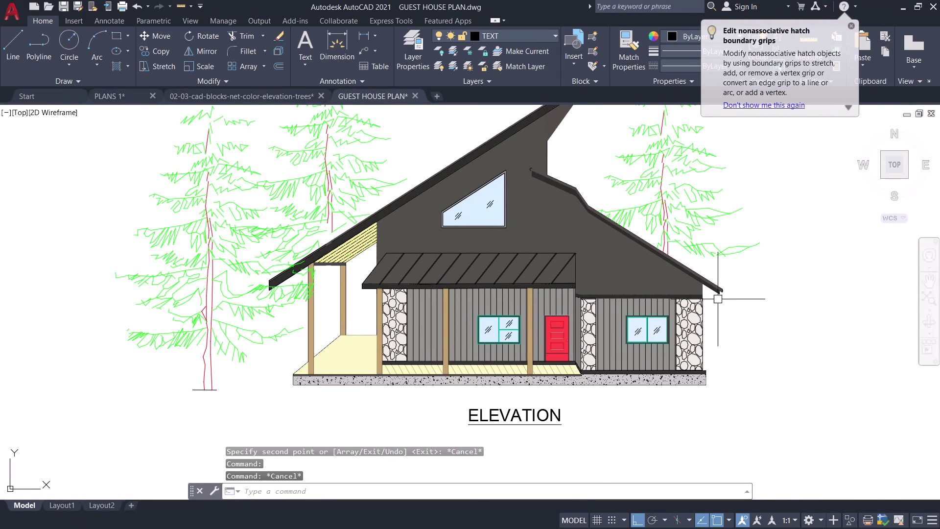
scroll(up, 3)
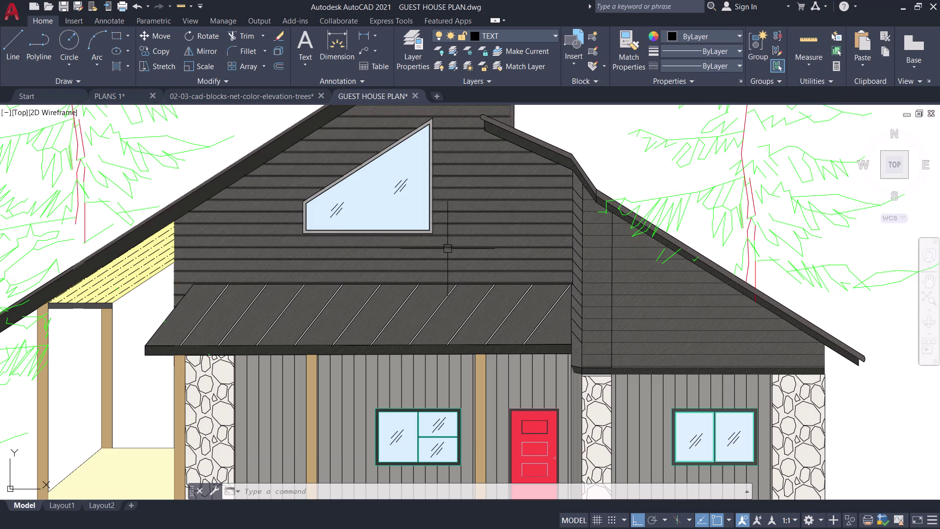
scroll(down, 3)
click(470, 241)
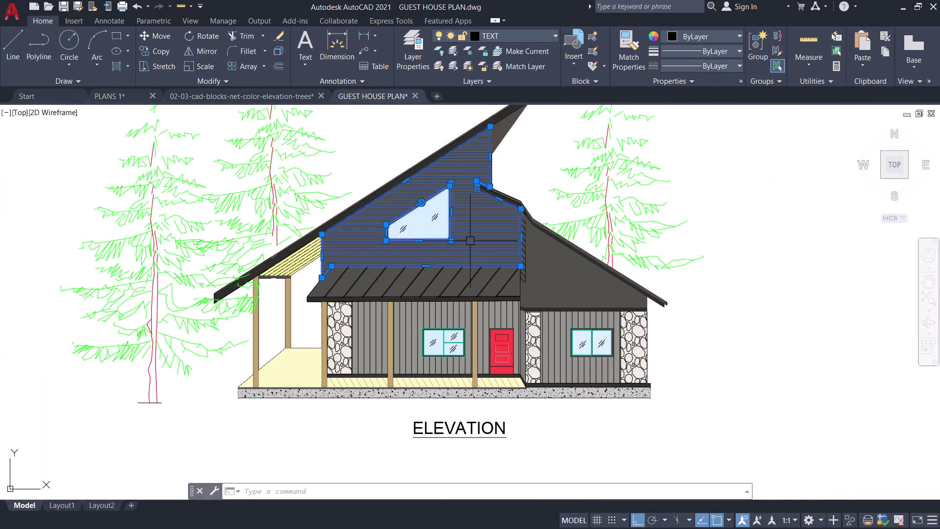
scroll(up, 3)
key(Escape)
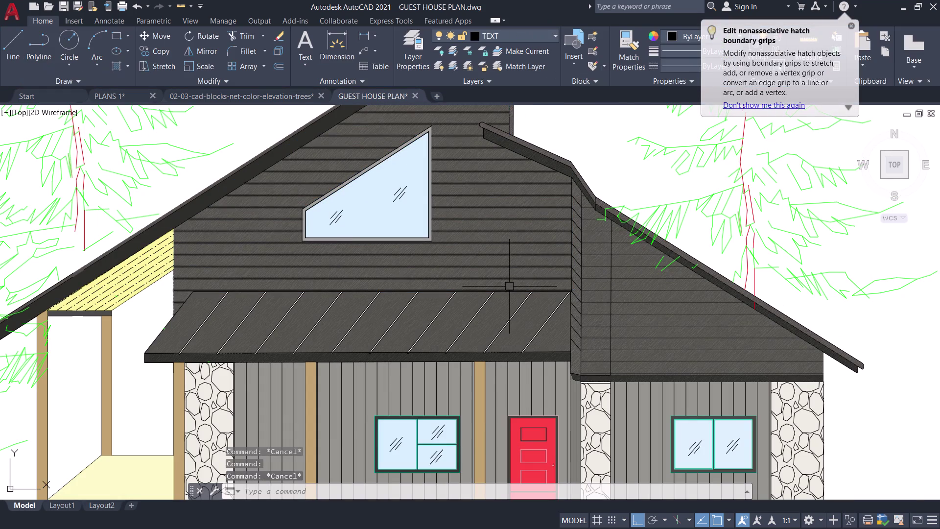
scroll(down, 3)
scroll(up, 3)
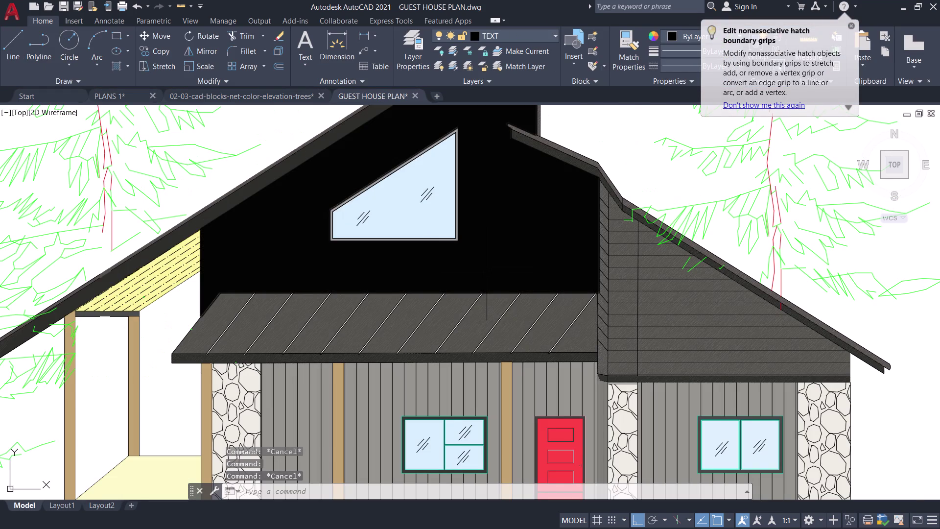
scroll(down, 3)
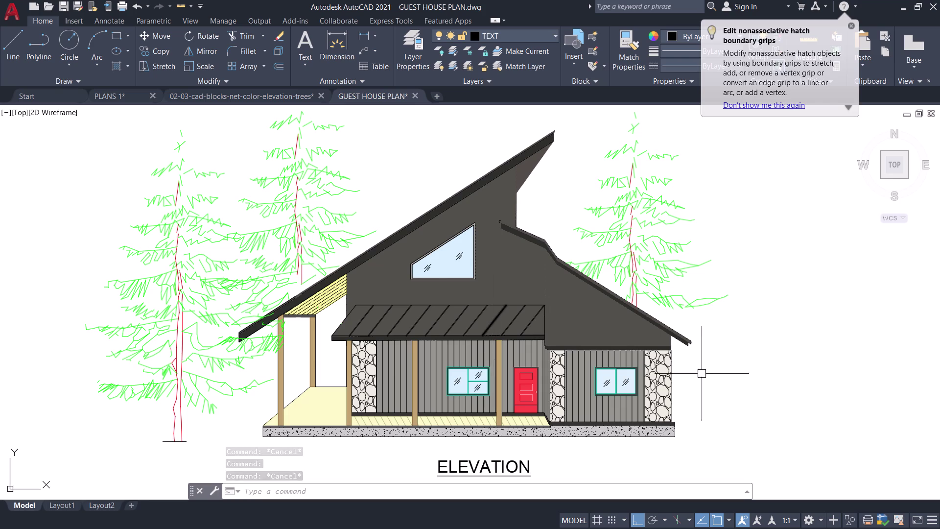
key(ctrl+s)
Center the elevation and title, save again, and turn on Clean Screen.
middle_drag(726, 386, 711, 398)
scroll(up, 3)
scroll(down, 3)
middle_drag(726, 377, 794, 398)
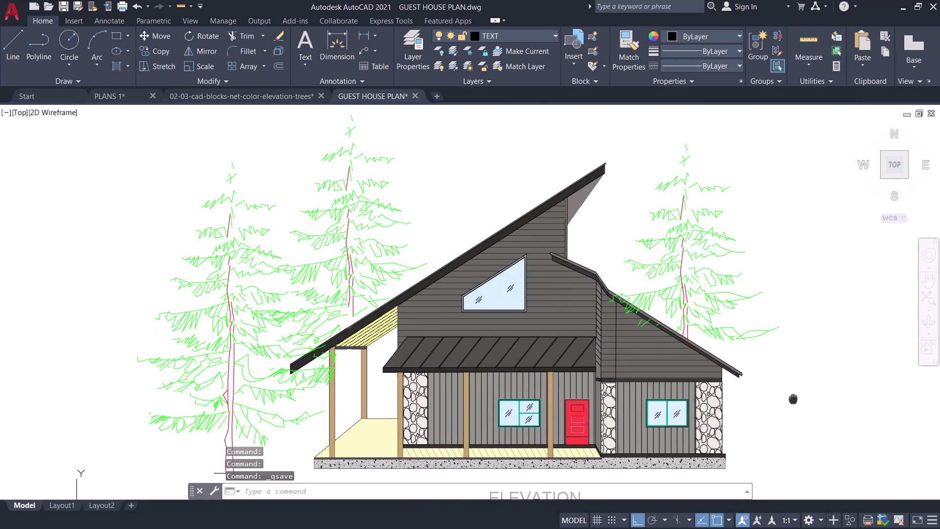
middle_drag(793, 397, 794, 397)
middle_drag(790, 371, 771, 348)
scroll(up, 3)
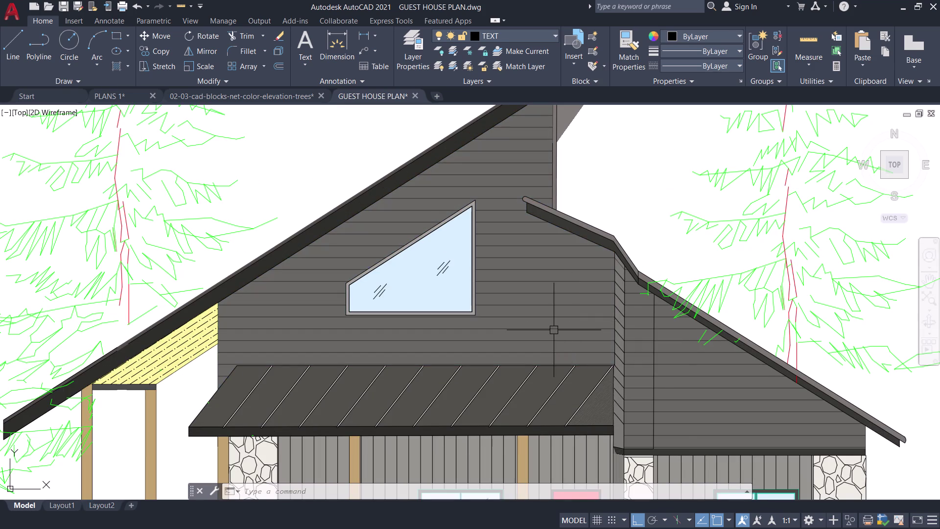
scroll(down, 3)
middle_drag(785, 326, 715, 268)
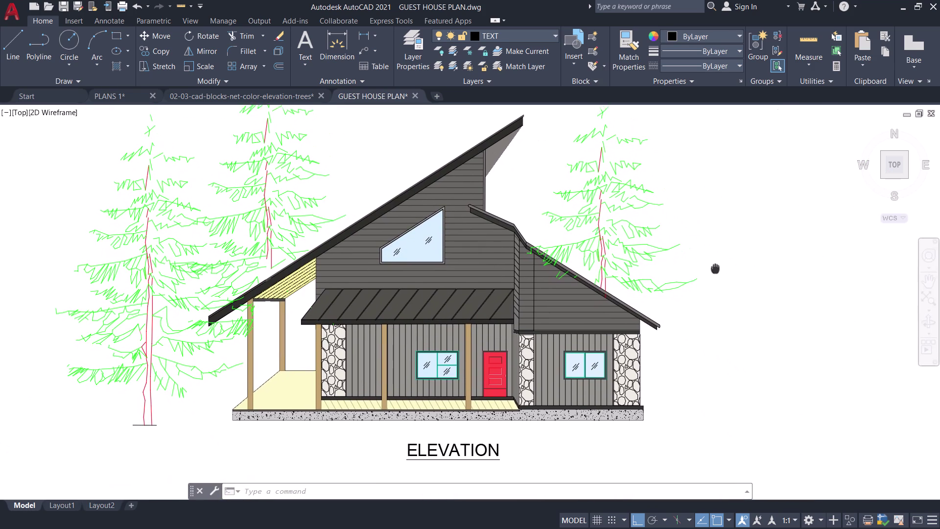
middle_drag(715, 268, 732, 277)
key(ctrl+s)
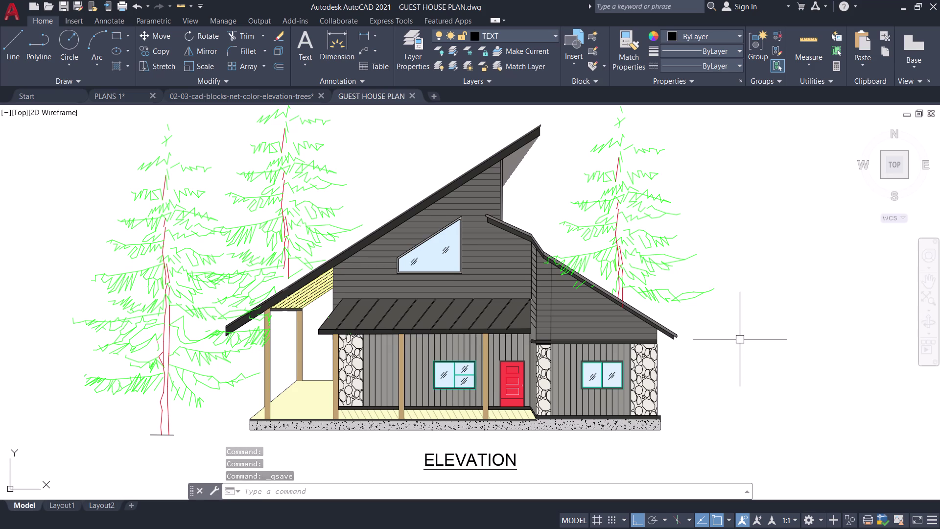
middle_drag(740, 339, 737, 349)
key(ctrl+0)
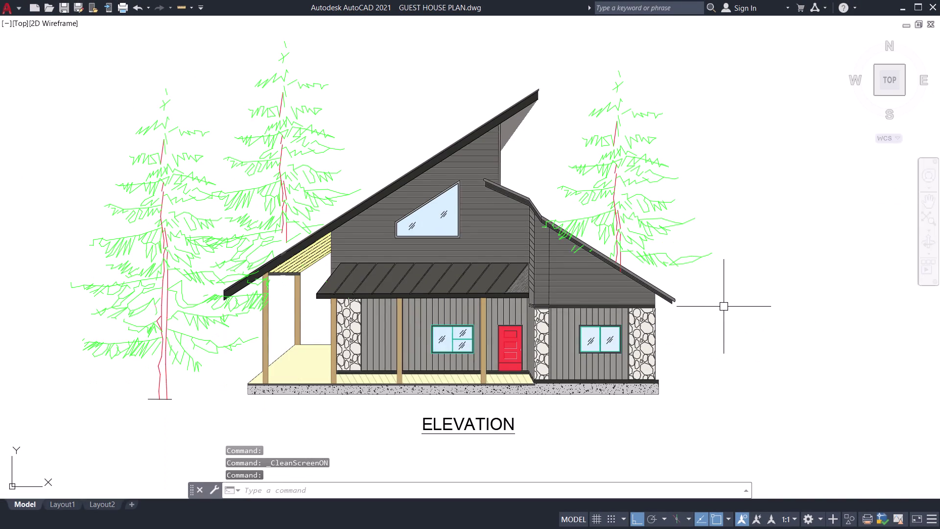
Set ZOOMFACTOR to 3.
text(ZO)
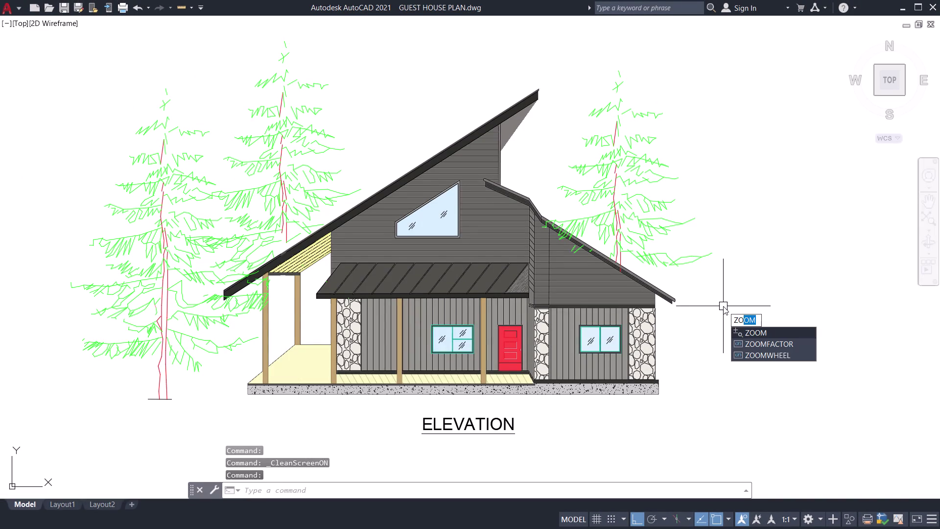
click(759, 344)
key(3)
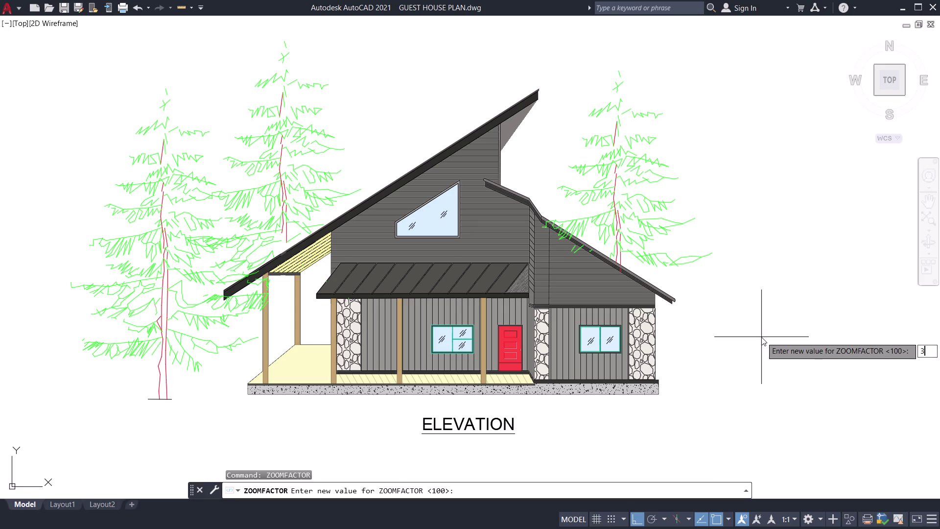
key(Return)
scroll(up, 3)
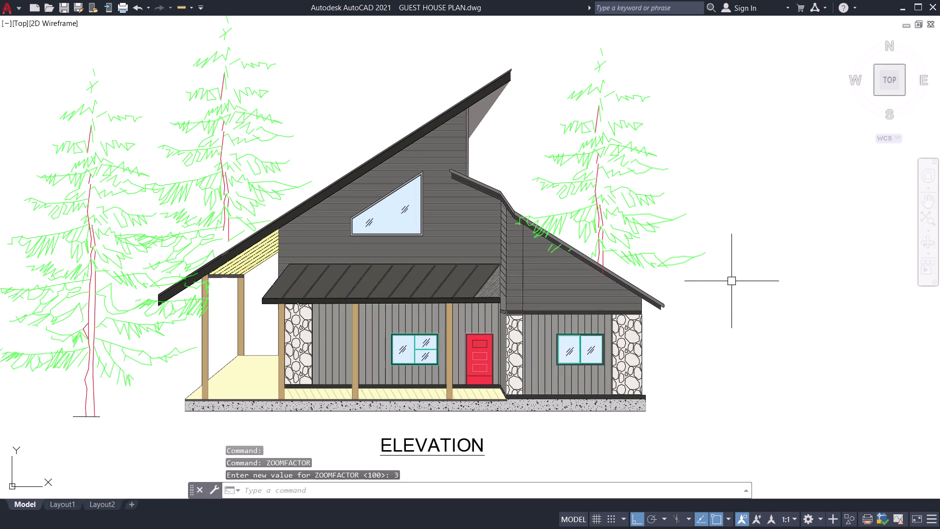
middle_drag(728, 282, 860, 304)
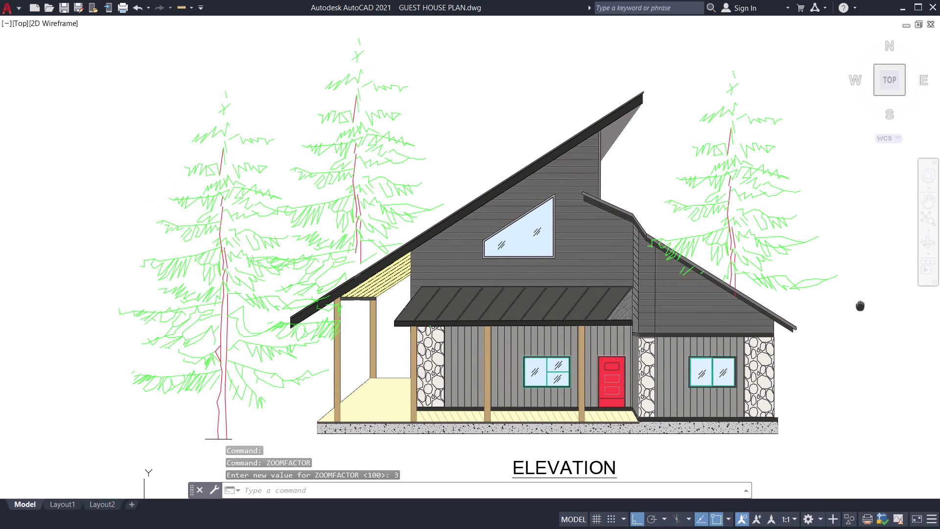
middle_drag(860, 305, 839, 295)
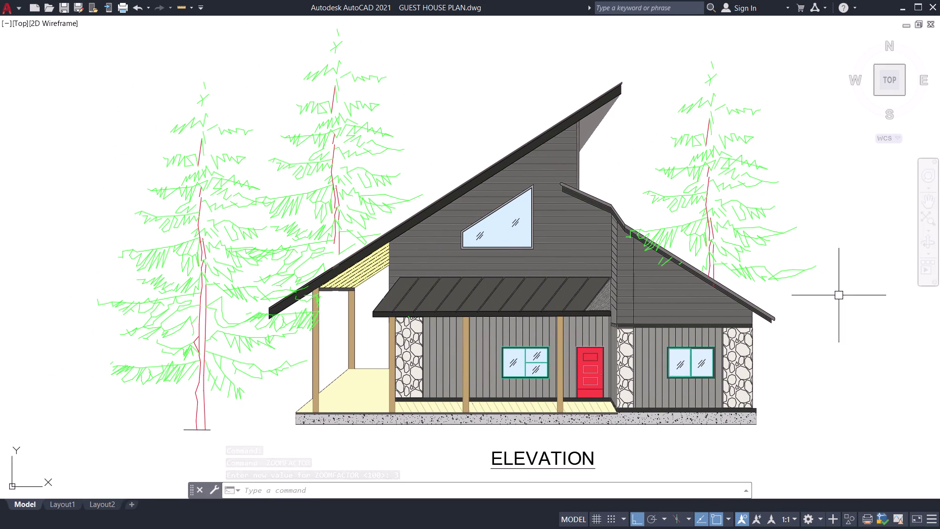
Test the gentler wheel zoom on the elevation and save the drawing.
key(Escape)
scroll(down, 3)
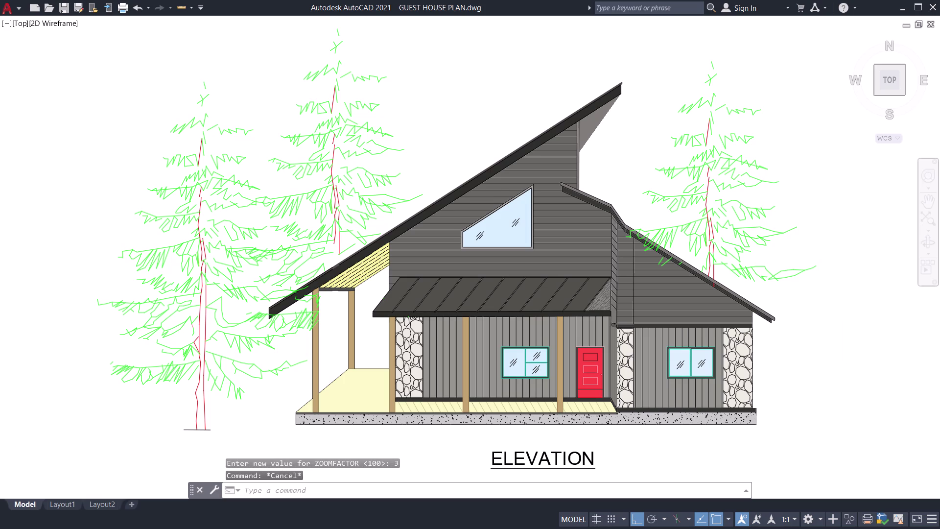
scroll(up, 3)
scroll(up, 3)
scroll(down, 3)
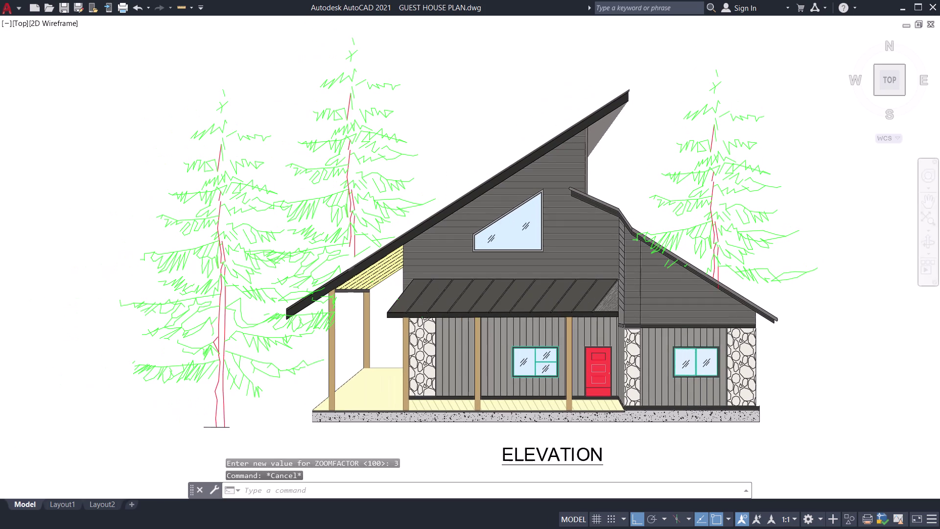
key(ctrl+s)
middle_drag(842, 317, 827, 326)
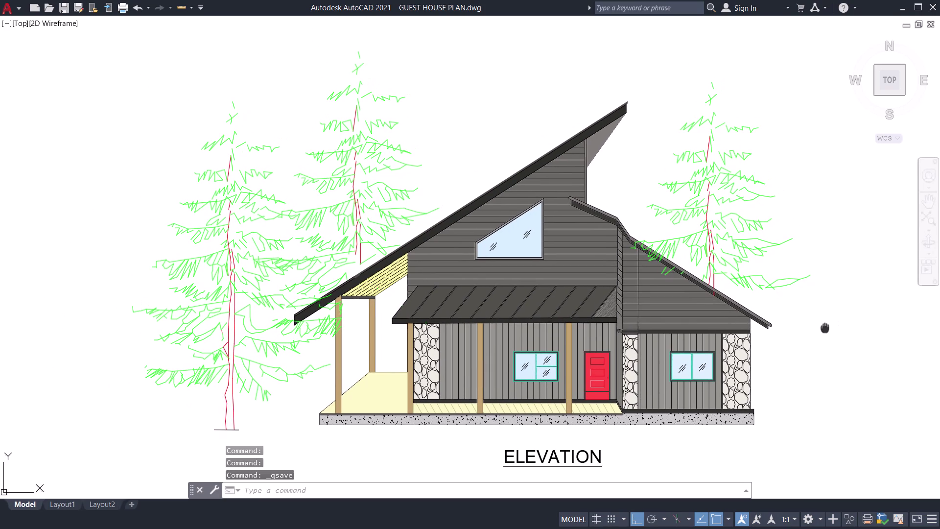
middle_drag(826, 326, 821, 329)
scroll(up, 3)
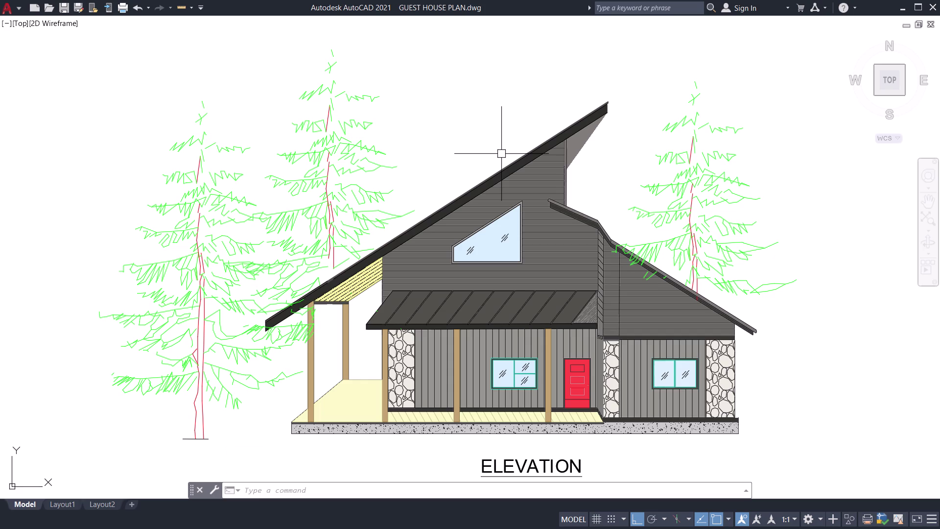
Select the small dark triangular hatch beside the porch roof.
scroll(up, 3)
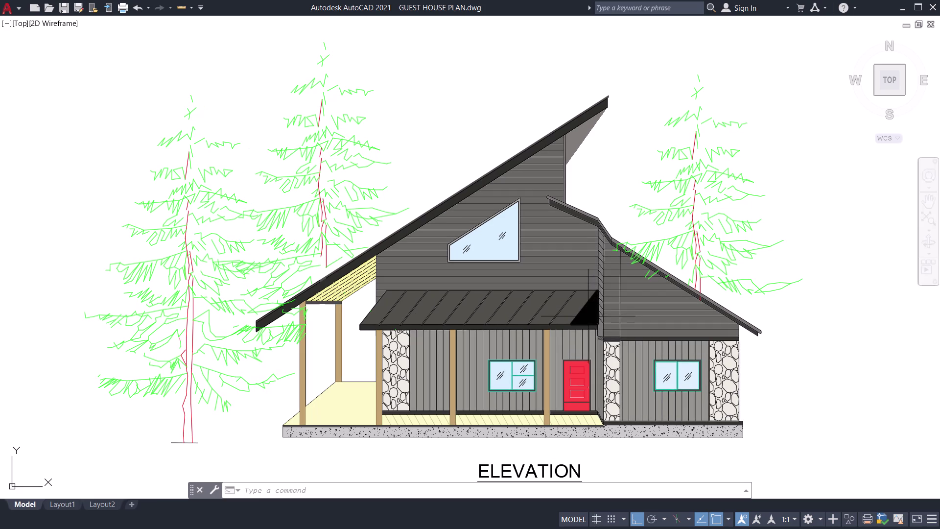
click(587, 314)
scroll(up, 3)
click(591, 312)
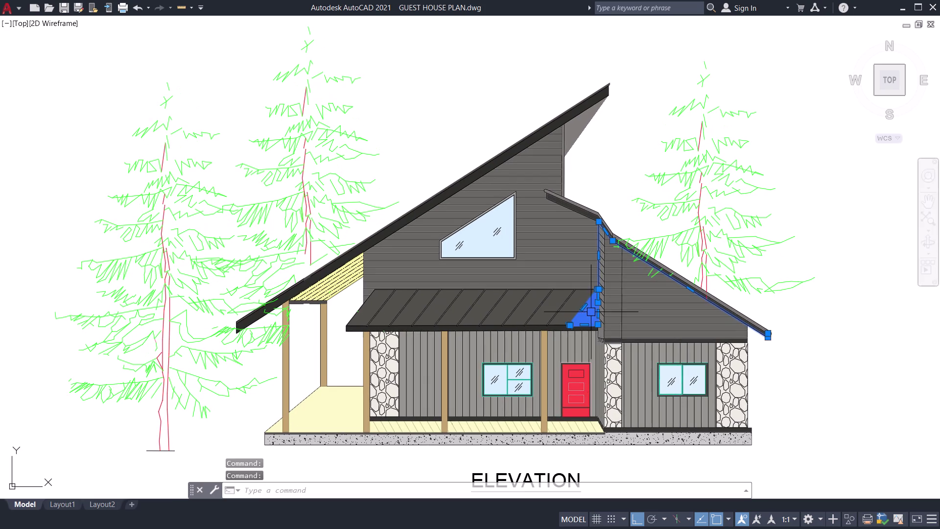
scroll(up, 3)
key(Escape)
scroll(up, 3)
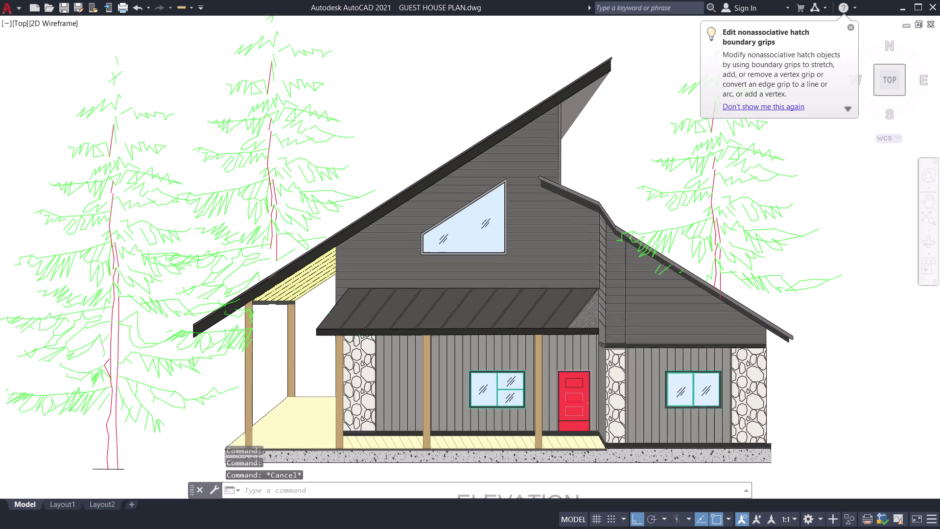
scroll(up, 3)
click(592, 321)
scroll(down, 3)
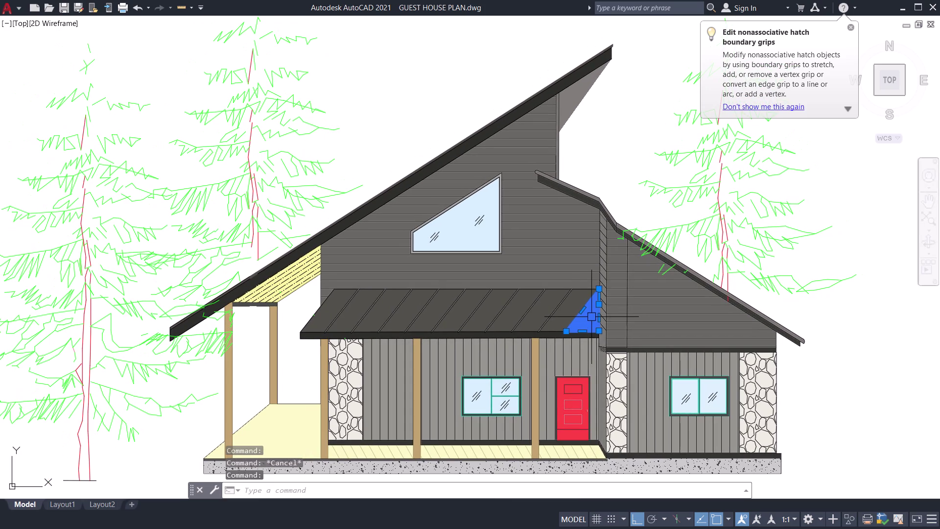
Change the triangle hatch pattern to SOLID and close the hatch edit.
key(ctrl+0)
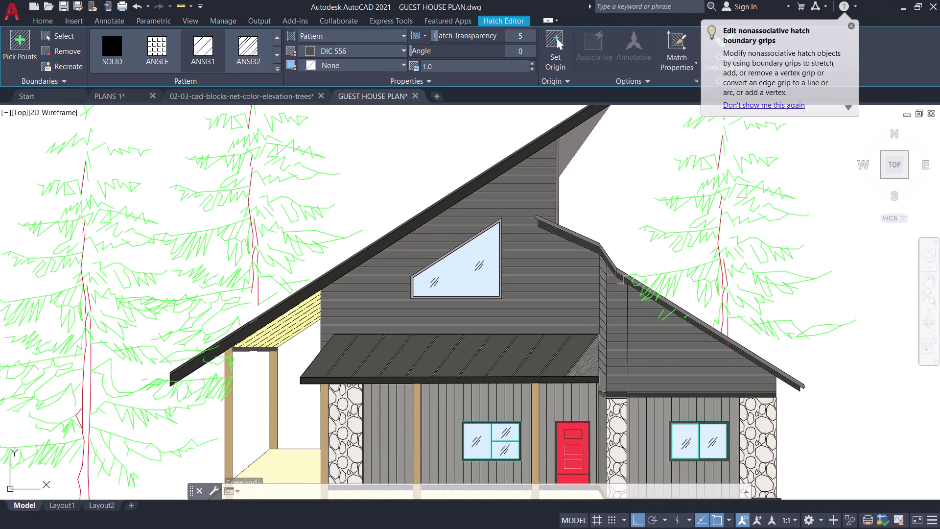
click(589, 369)
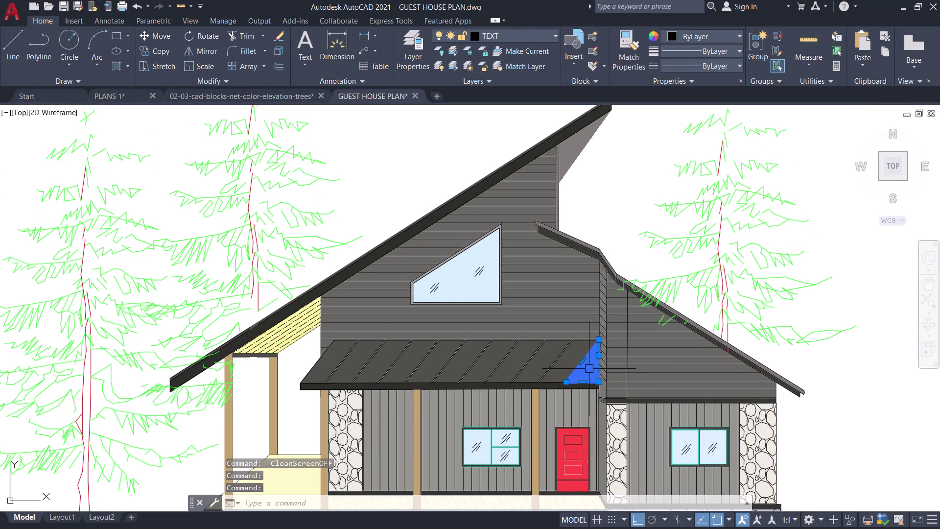
scroll(up, 3)
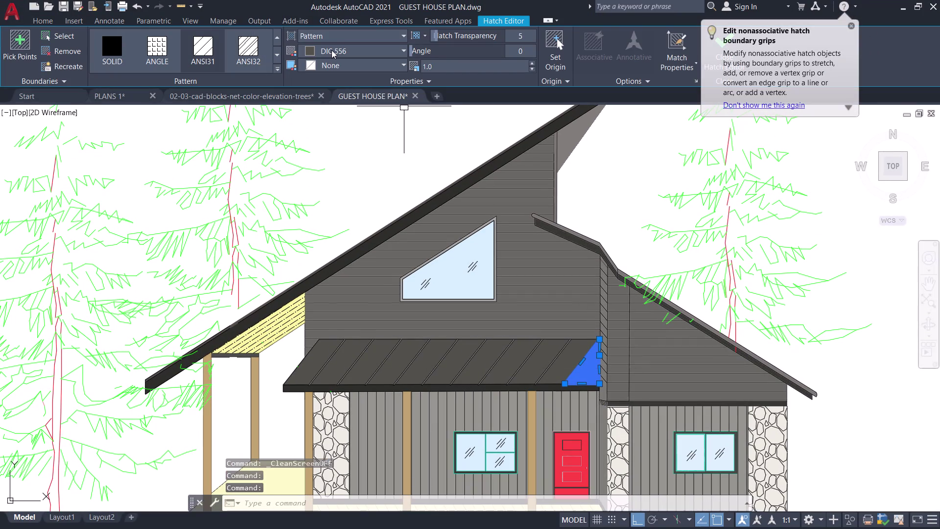
click(334, 38)
click(331, 46)
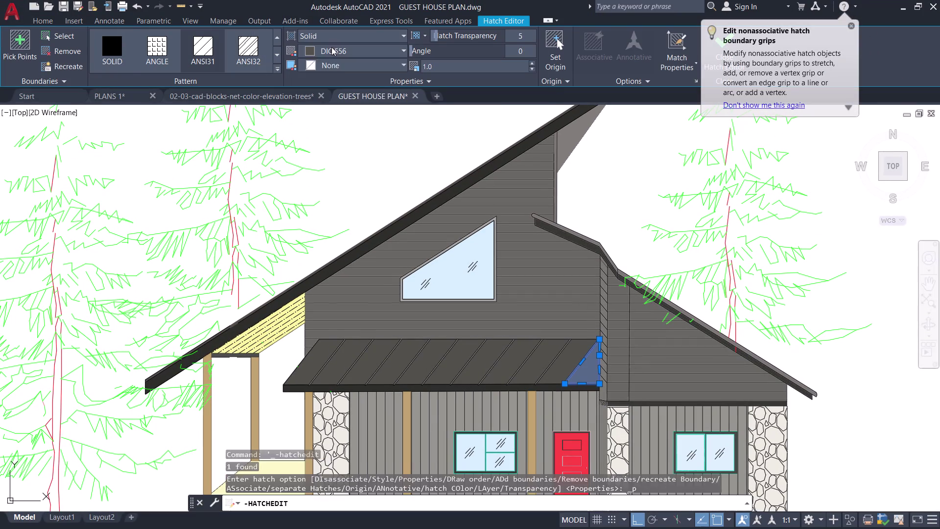
click(851, 26)
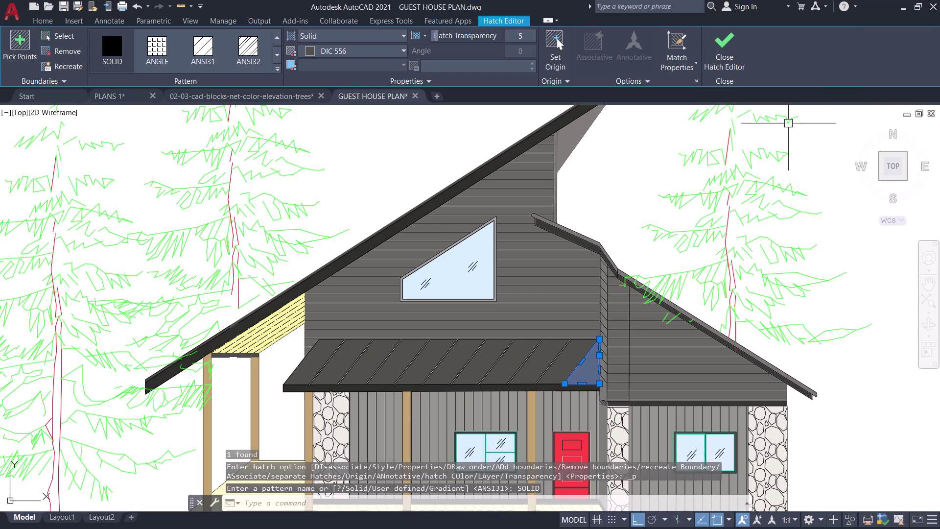
key(Escape)
Select the upper wall siding hatch for editing.
scroll(down, 3)
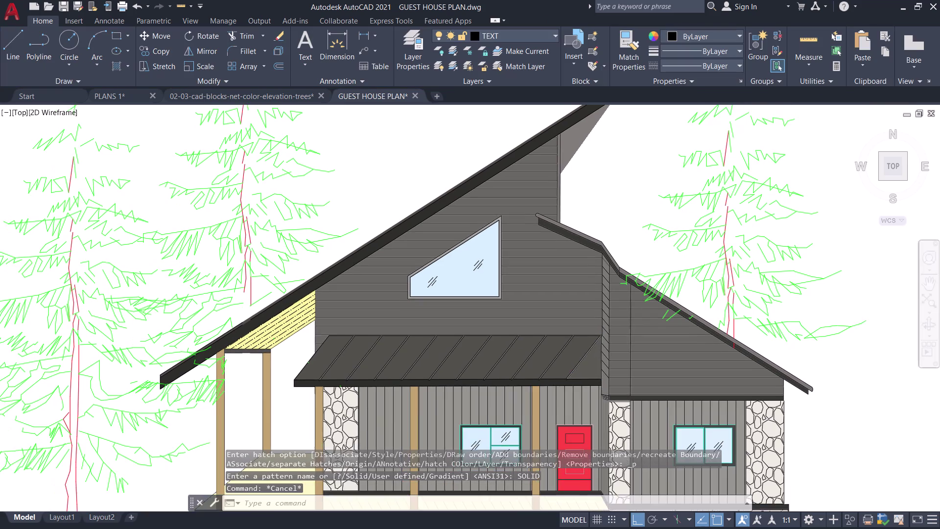
scroll(down, 3)
scroll(up, 3)
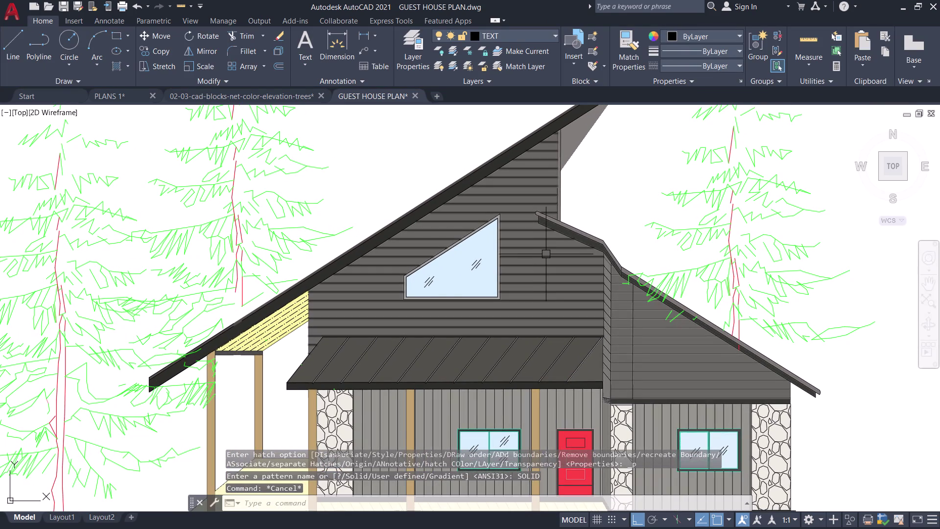
click(547, 254)
click(662, 334)
click(620, 320)
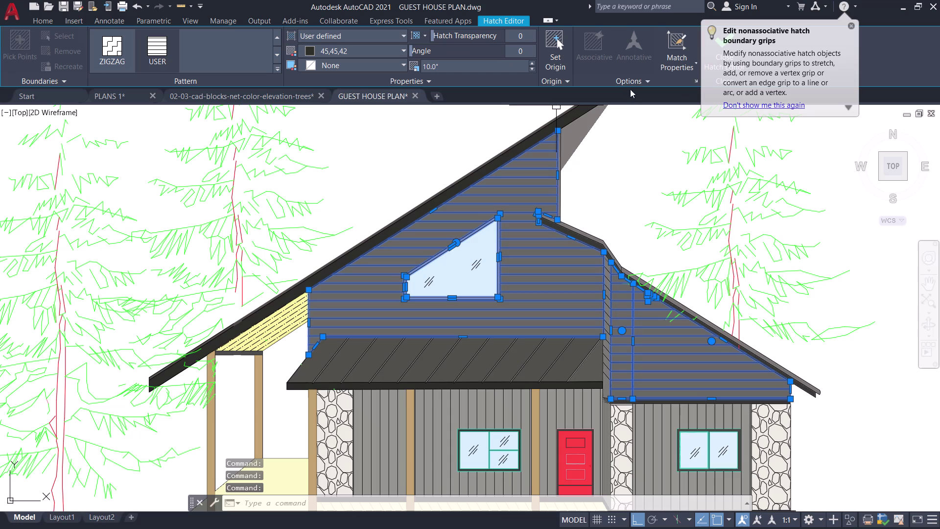
Send the upper wall siding hatch to the back of the draw order.
click(640, 81)
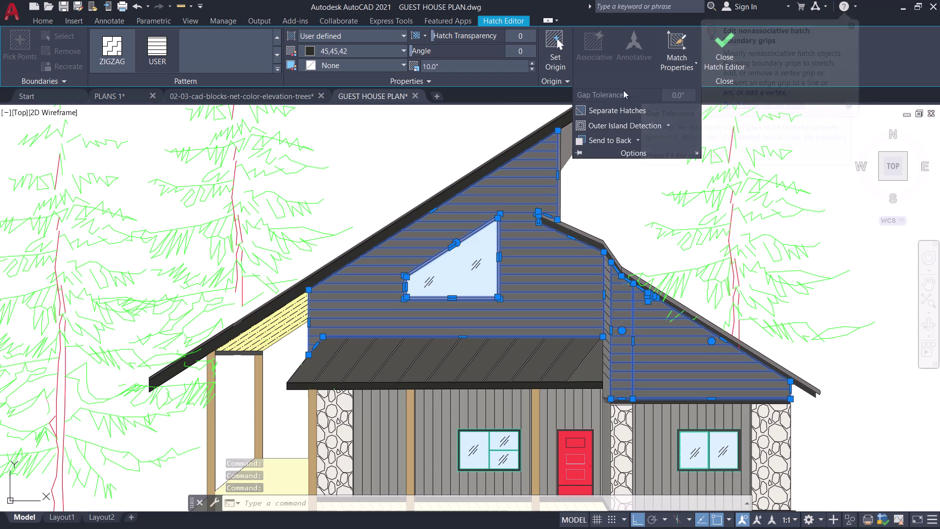
click(638, 139)
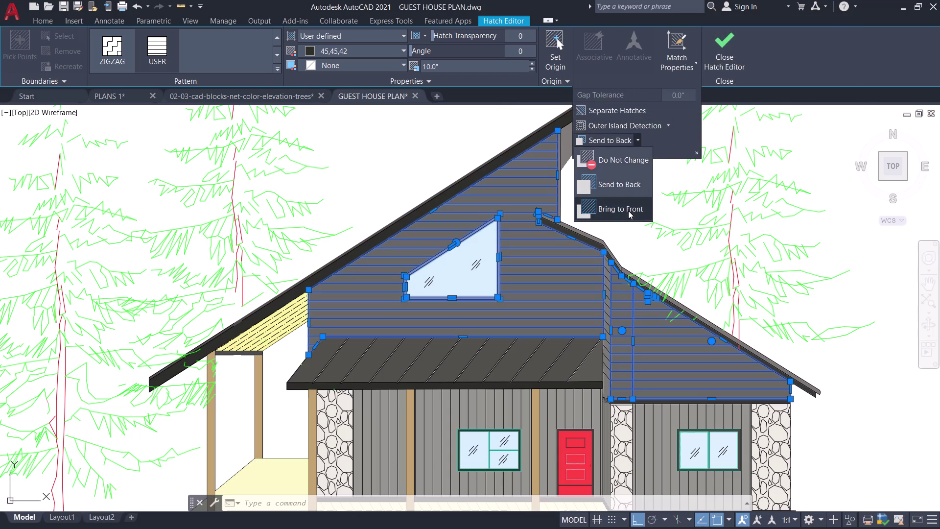
click(632, 190)
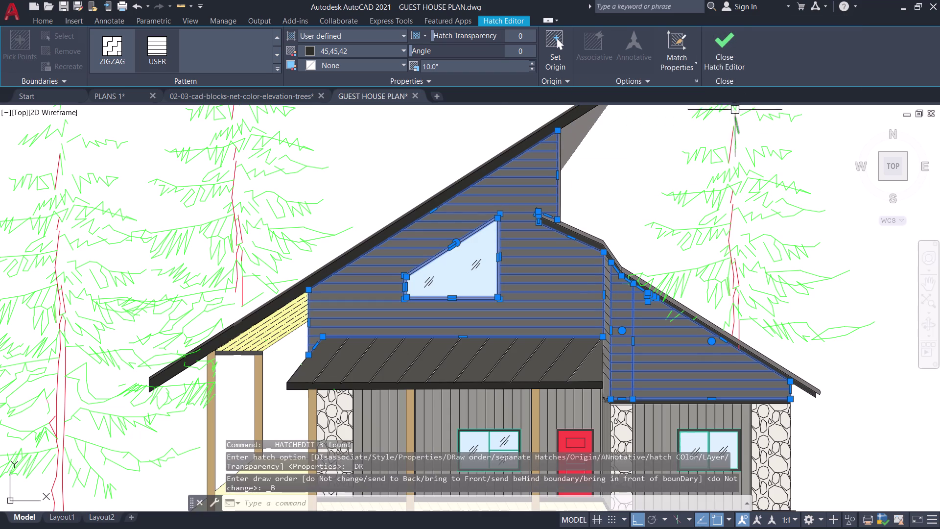
click(732, 56)
Pan and zoom to frame the house elevation and its ELEVATION title.
scroll(down, 3)
scroll(down, 3)
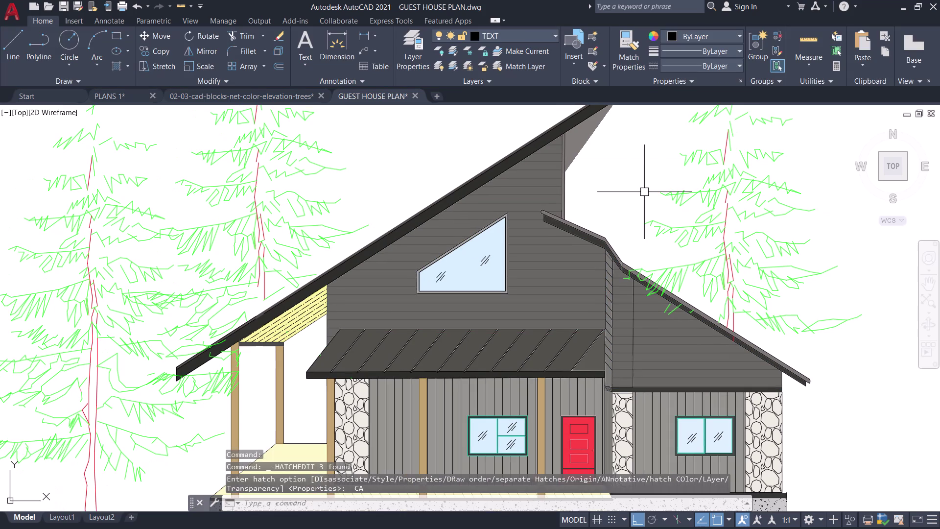
scroll(down, 3)
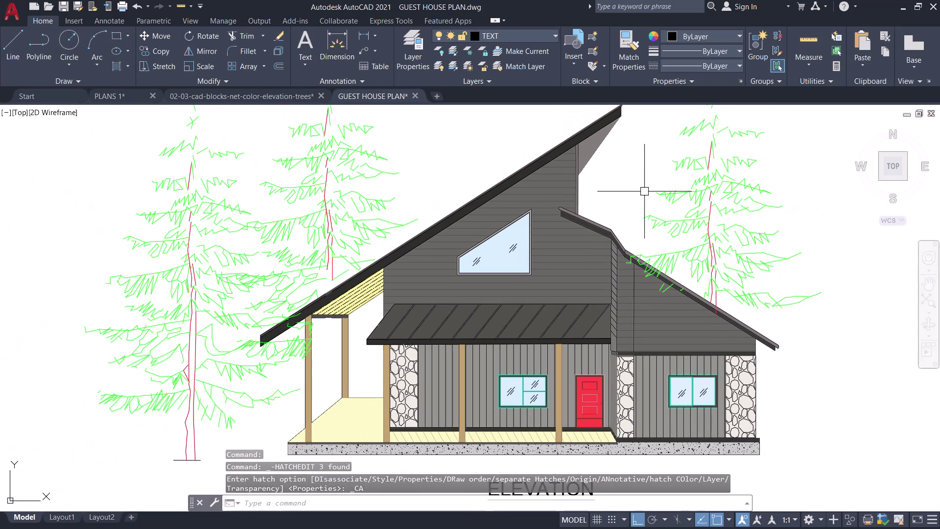
middle_drag(645, 192, 598, 193)
scroll(down, 3)
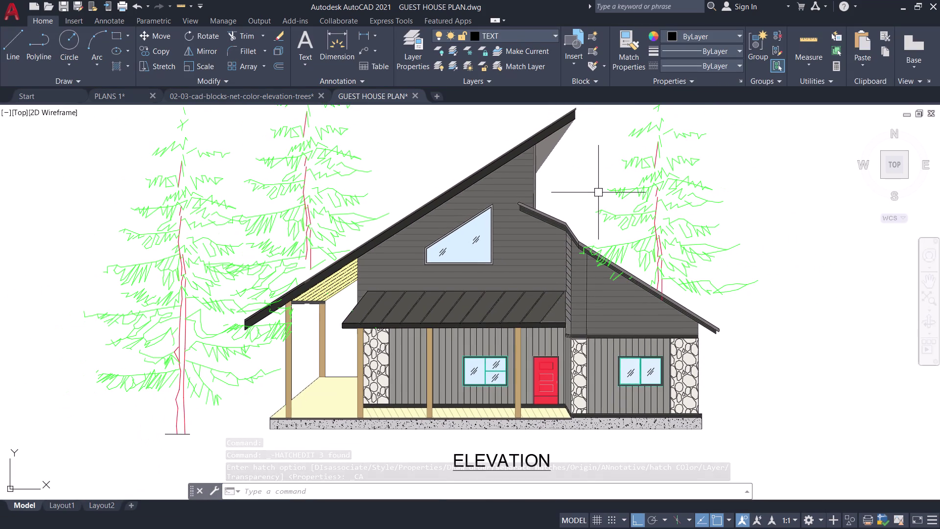
middle_drag(598, 193, 633, 223)
scroll(up, 3)
middle_drag(633, 222, 633, 219)
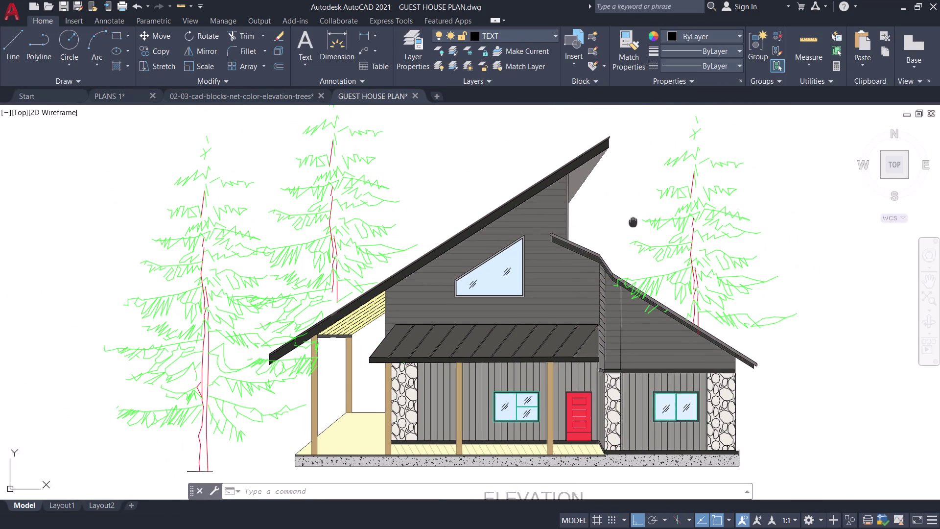
middle_drag(633, 219, 631, 180)
scroll(down, 3)
middle_drag(637, 164, 606, 205)
middle_click(607, 203)
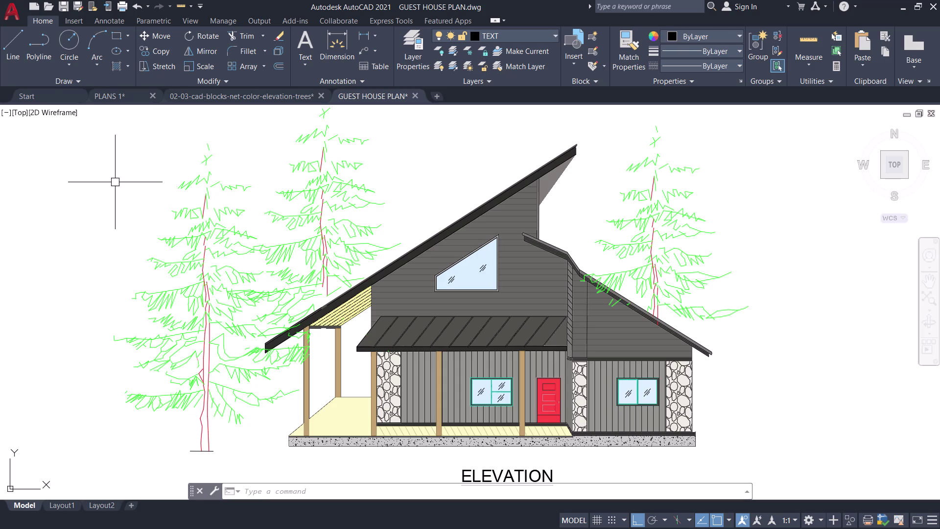
Set the small triangular hatch's transparency to 0.
scroll(up, 3)
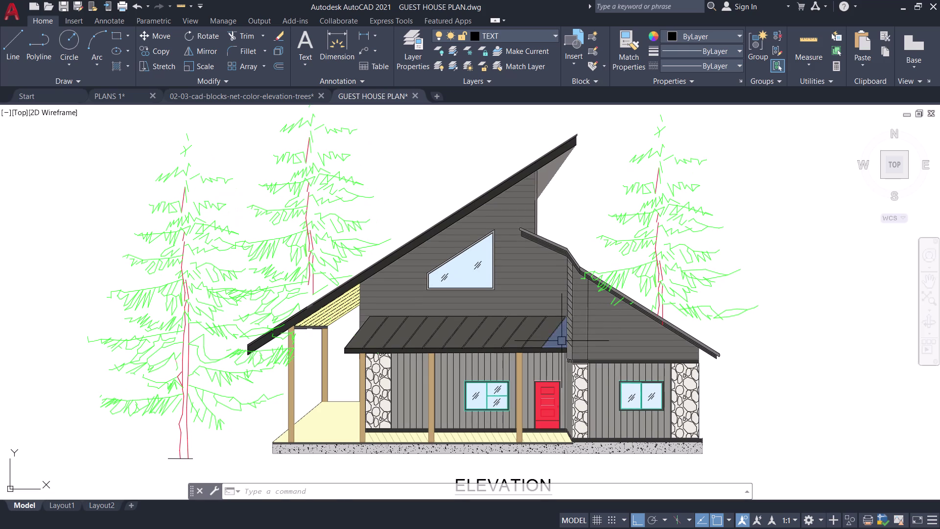
click(562, 340)
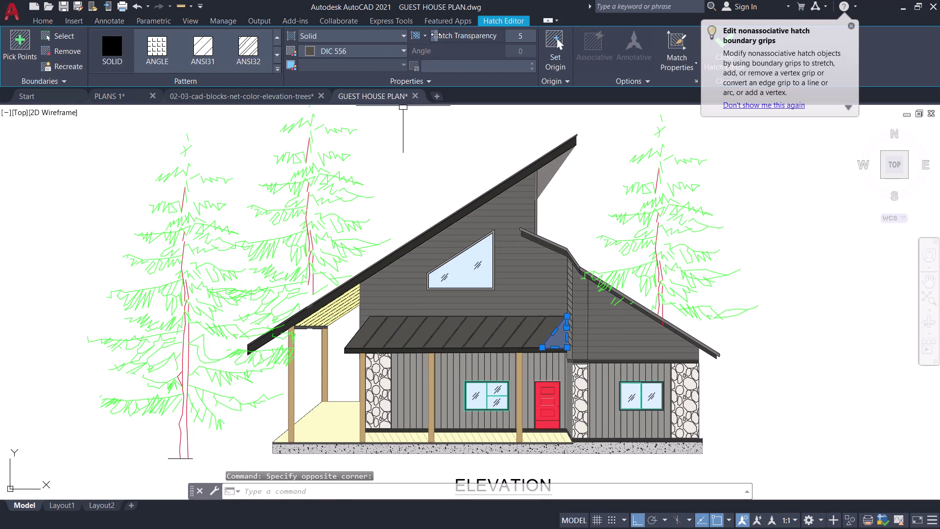
drag(435, 35, 437, 39)
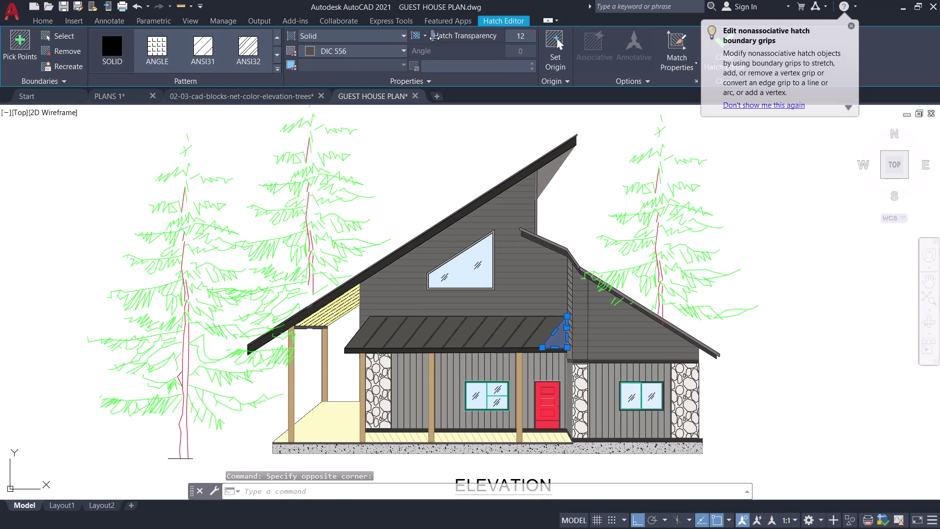
drag(436, 38, 420, 38)
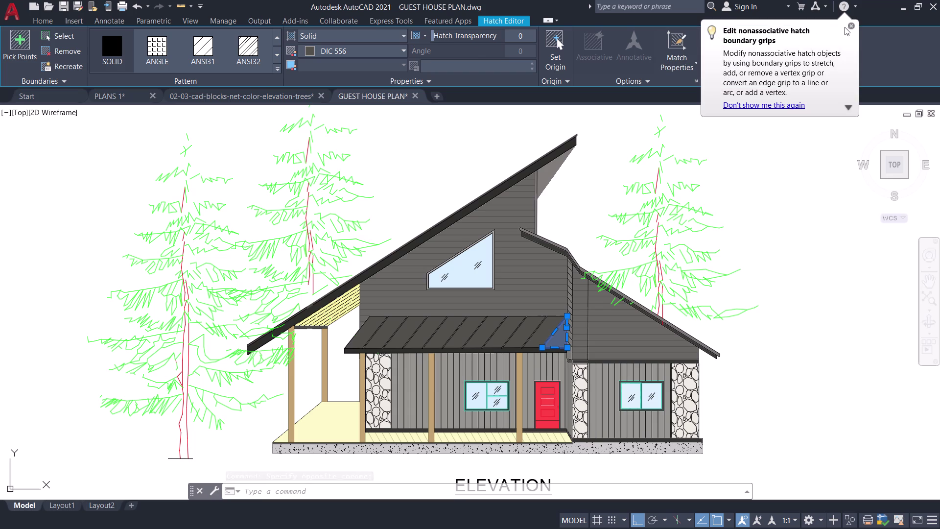
click(851, 24)
click(728, 44)
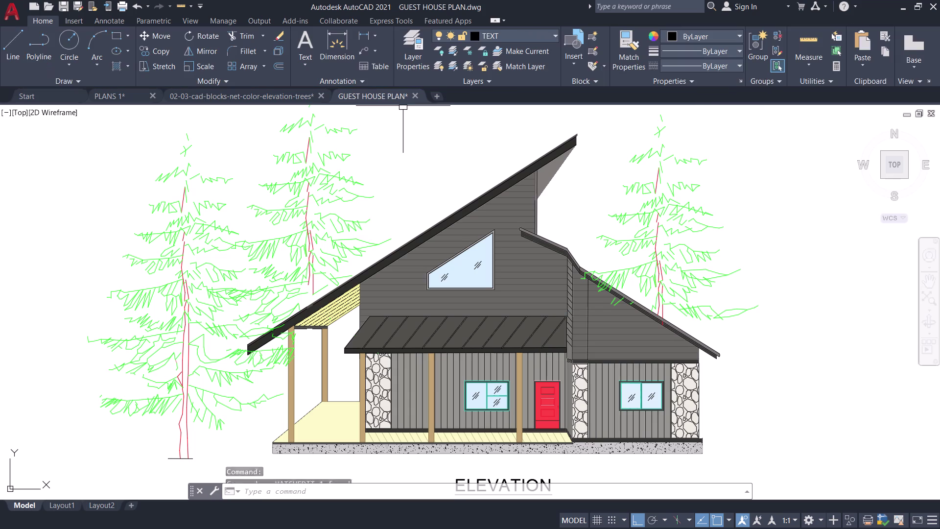
scroll(down, 3)
middle_drag(620, 171, 635, 185)
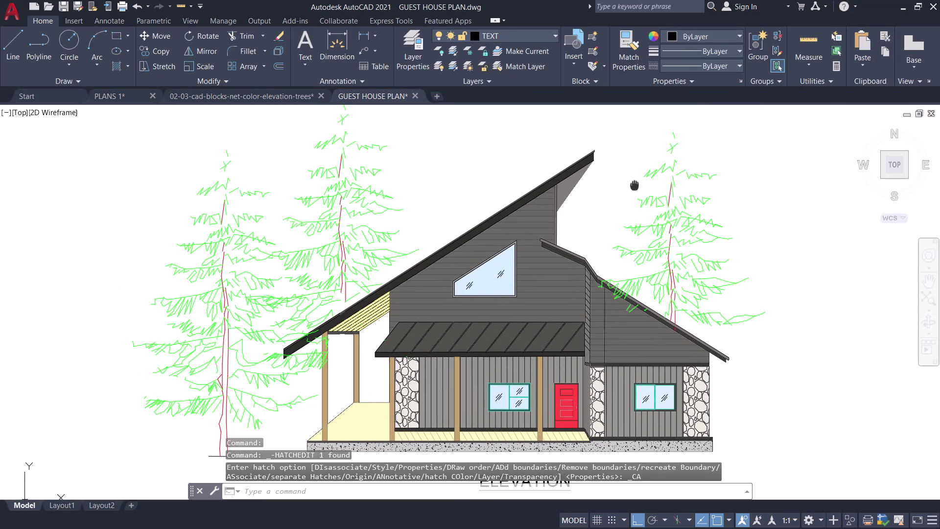
middle_drag(634, 185, 630, 184)
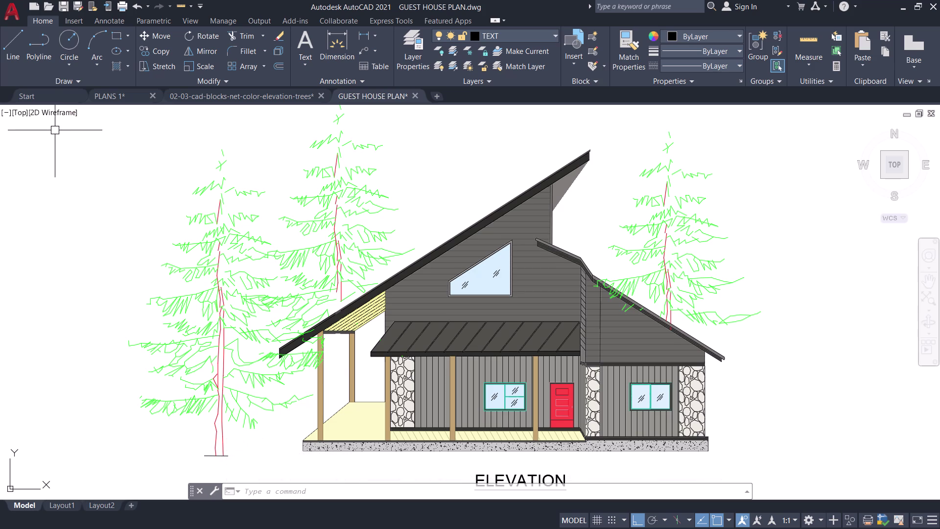
middle_drag(73, 185, 88, 171)
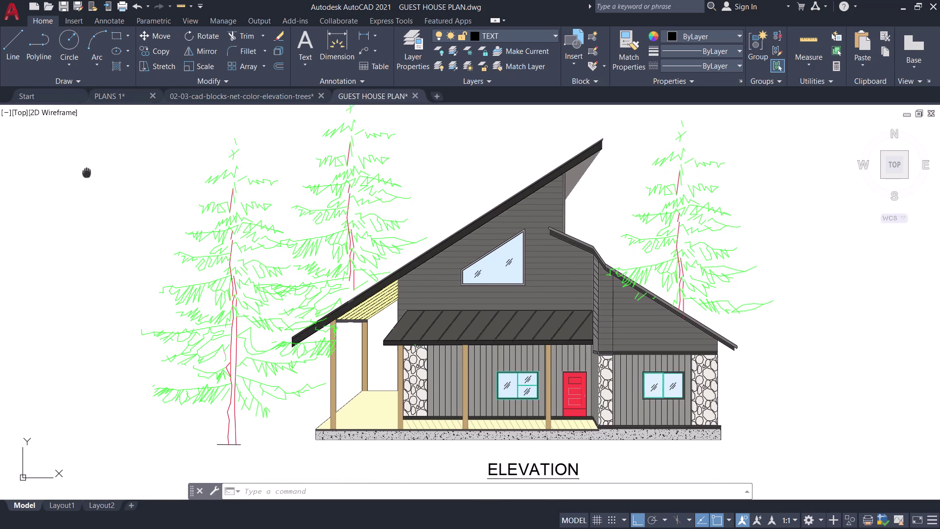
middle_drag(88, 171, 90, 165)
scroll(down, 3)
middle_drag(89, 166, 89, 195)
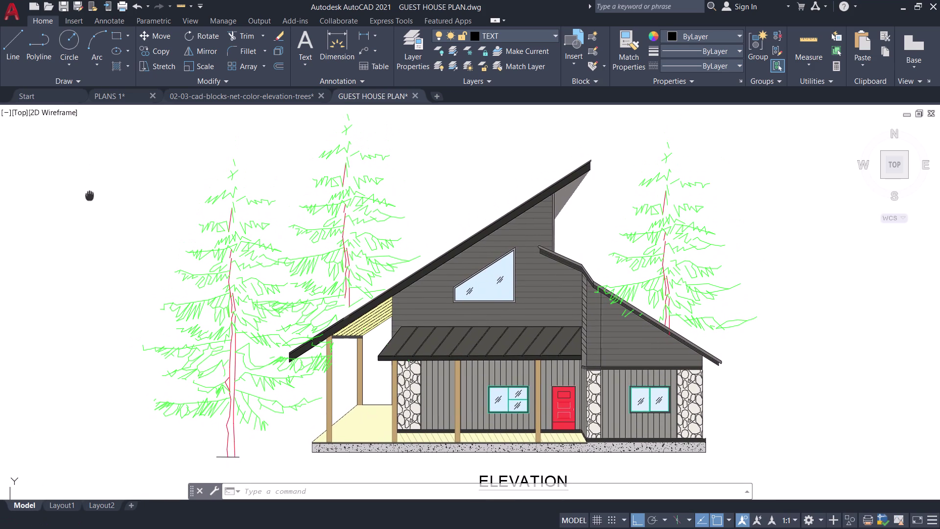
middle_drag(90, 195, 92, 191)
scroll(down, 3)
middle_drag(92, 191, 106, 190)
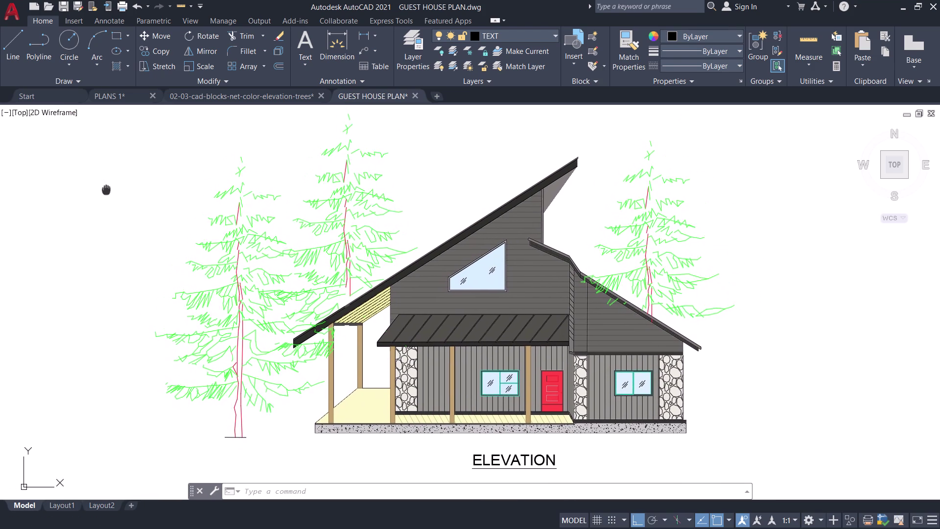
middle_drag(106, 189, 112, 196)
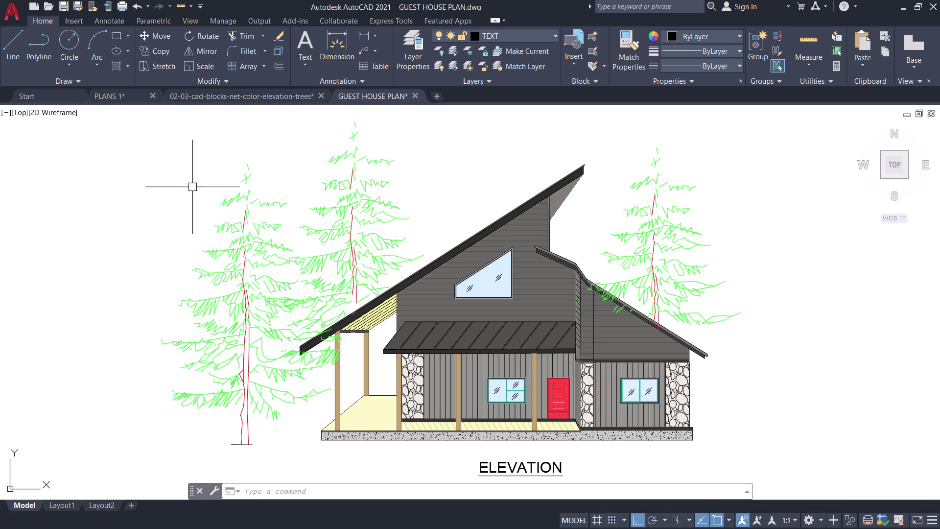
key(Print)
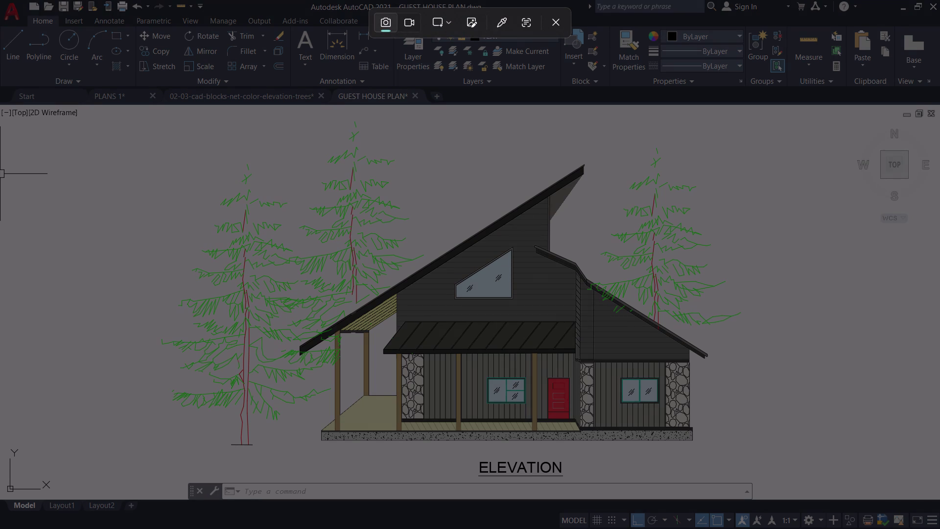
Take a rectangular snip of the guest house elevation, including the ELEVATION title.
drag(144, 101, 688, 376)
key(Escape)
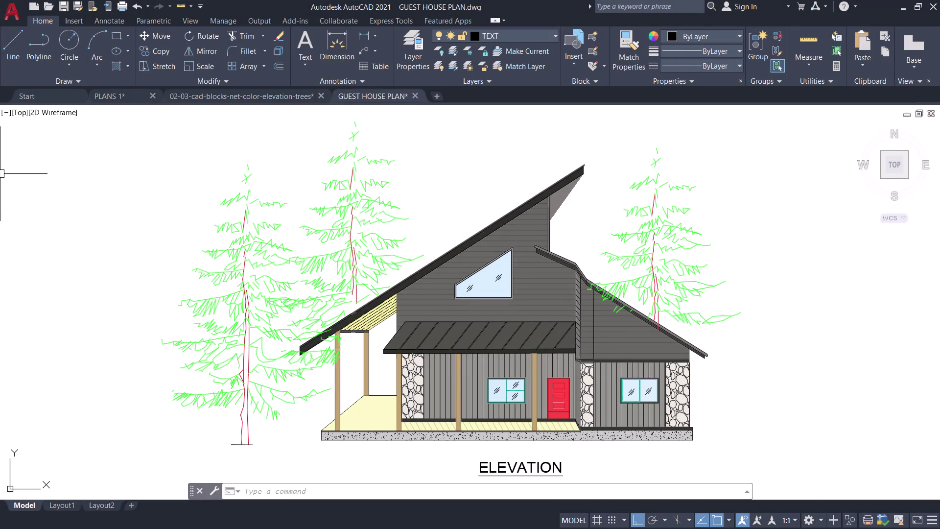
key(Print)
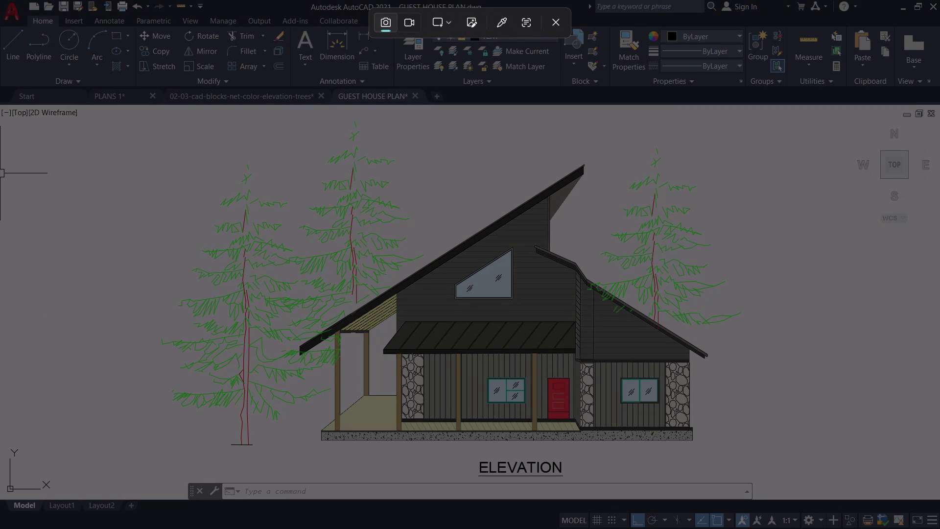
drag(78, 109, 760, 340)
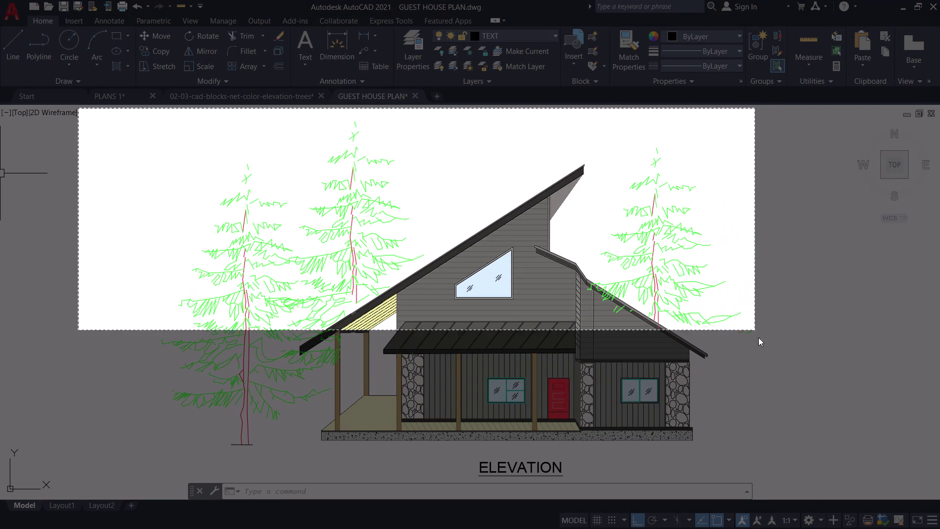
drag(760, 340, 832, 487)
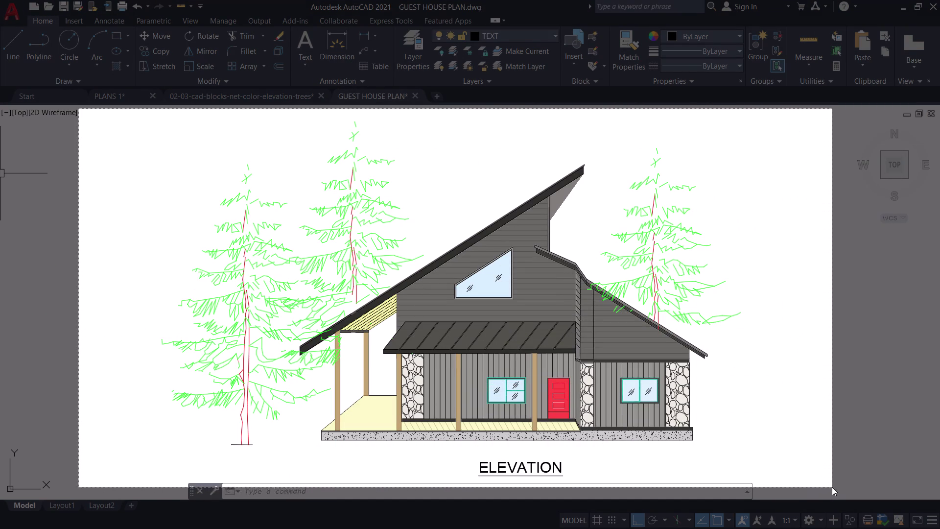
drag(832, 486, 834, 484)
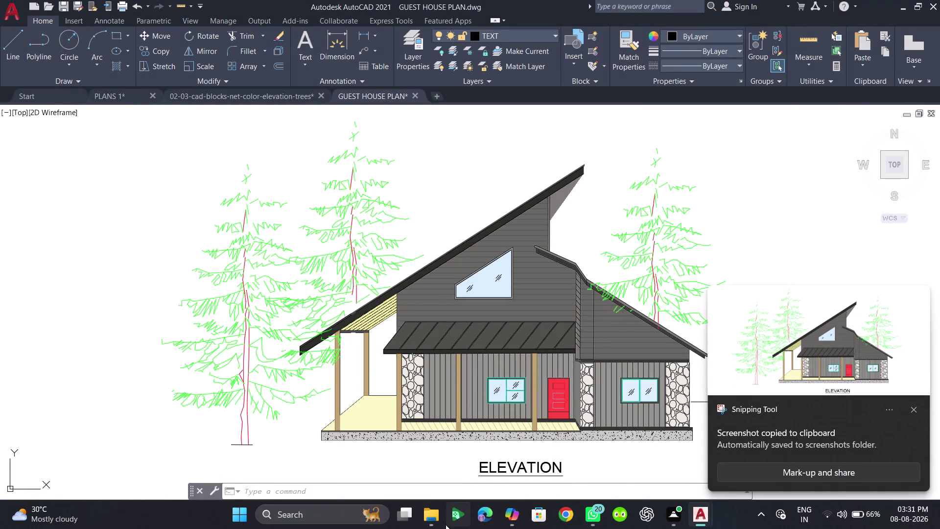
Open the Screenshots folder, then view and close the earlier elevation screenshot.
click(433, 514)
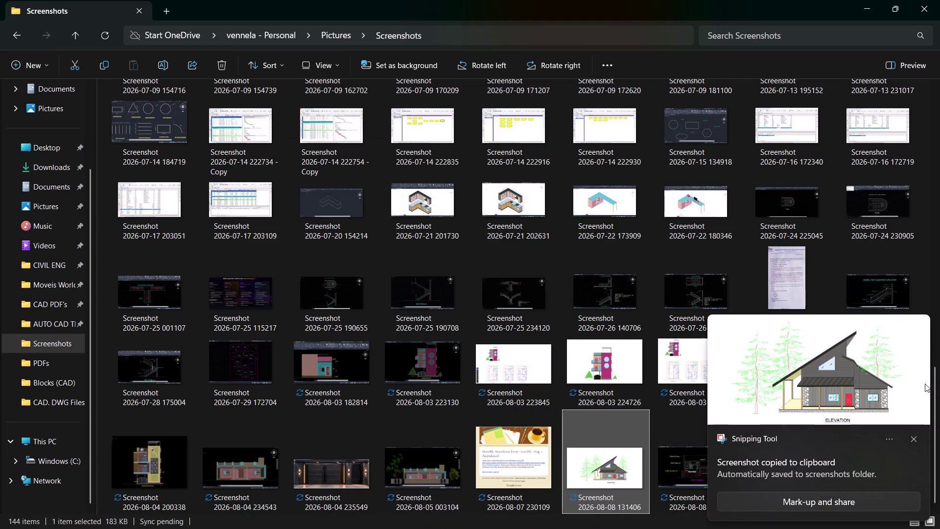
click(913, 438)
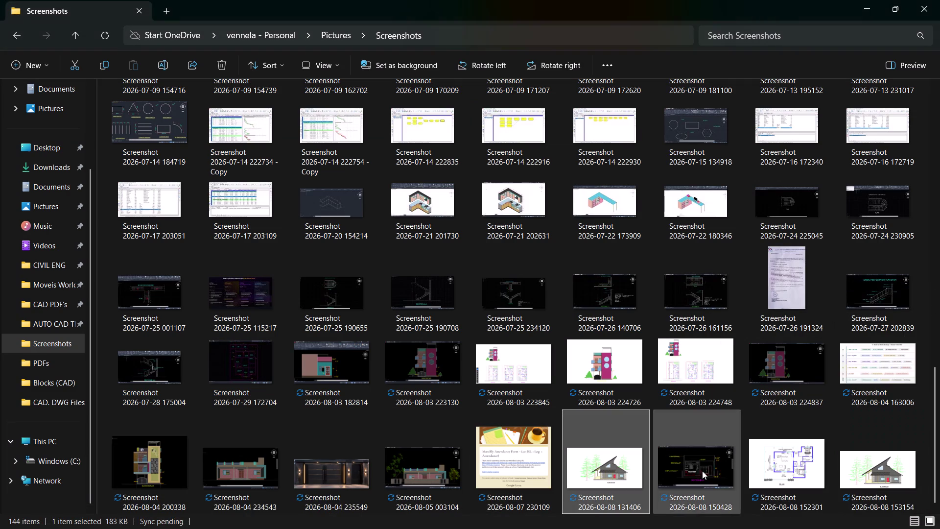
click(629, 462)
click(619, 463)
double_click(598, 458)
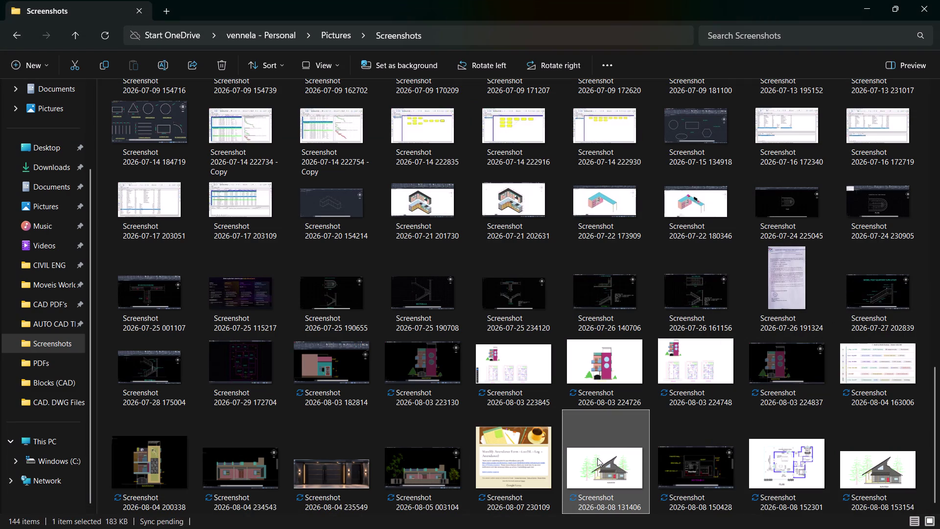
scroll(up, 3)
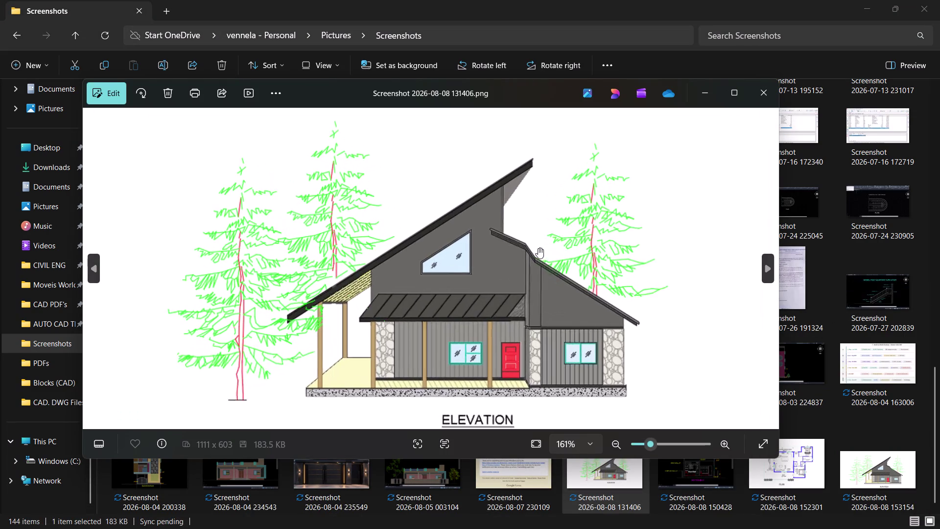
scroll(down, 3)
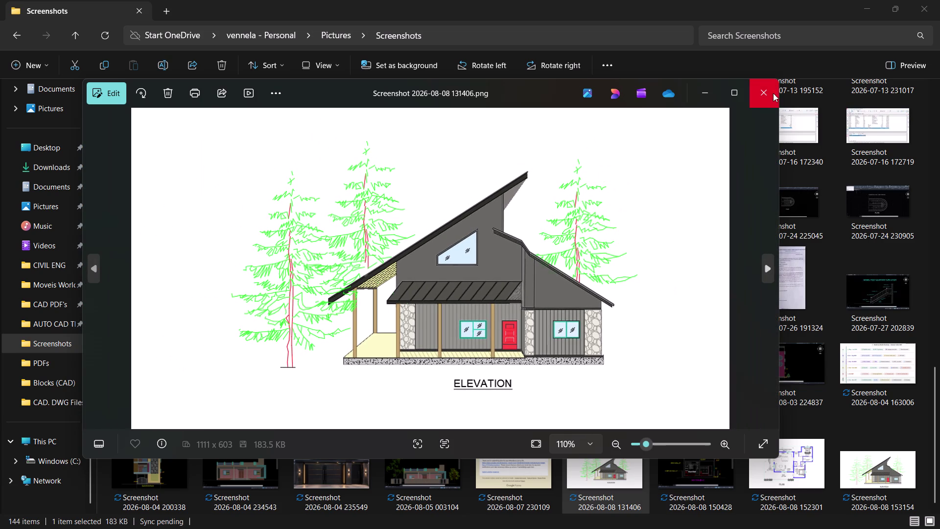
click(774, 92)
View and close the newest elevation screenshot, then save the AutoCAD drawing.
double_click(876, 470)
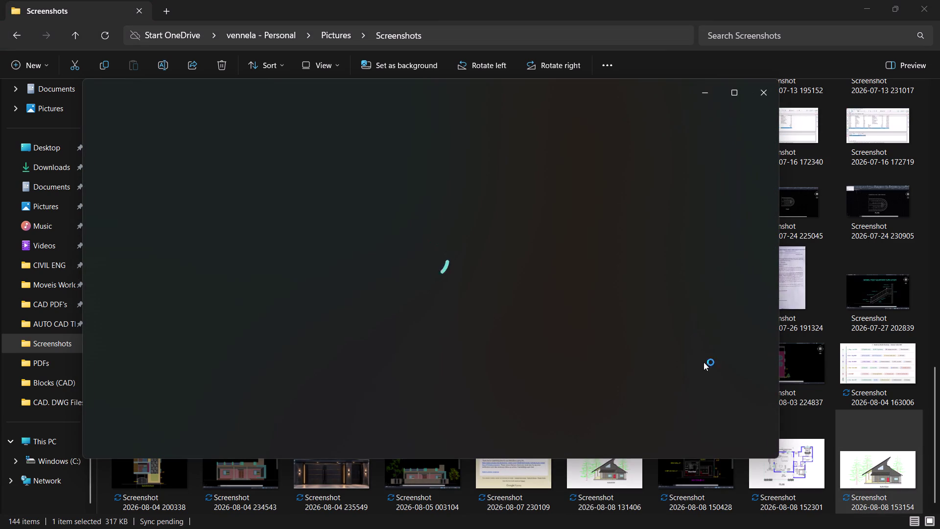
scroll(up, 3)
scroll(down, 3)
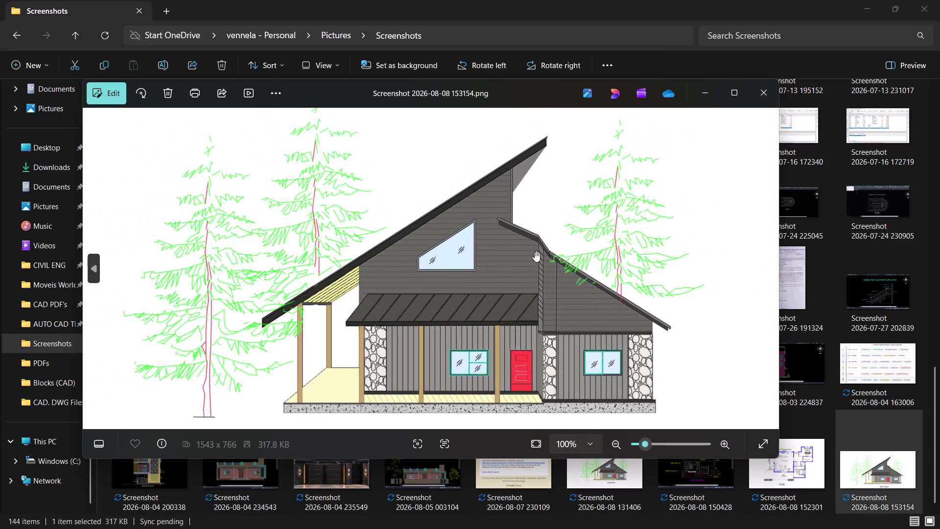
scroll(down, 3)
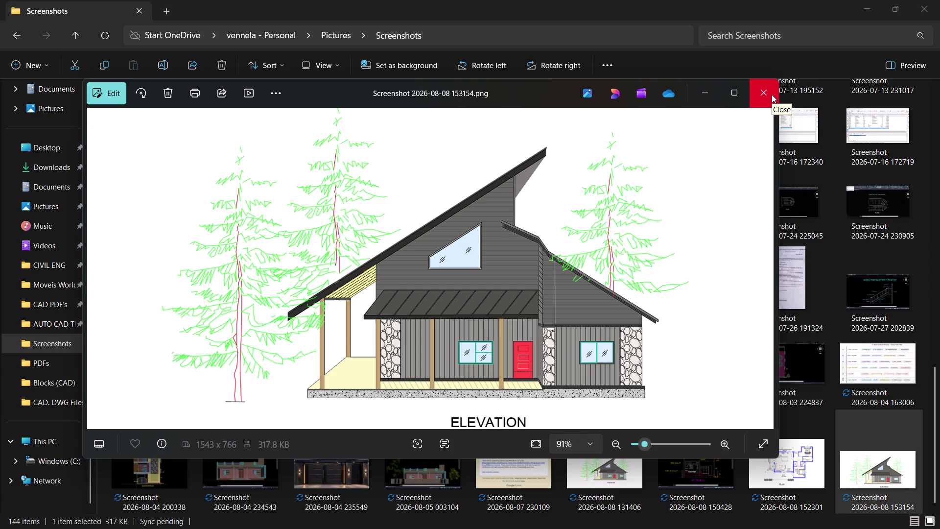
click(771, 95)
click(862, 12)
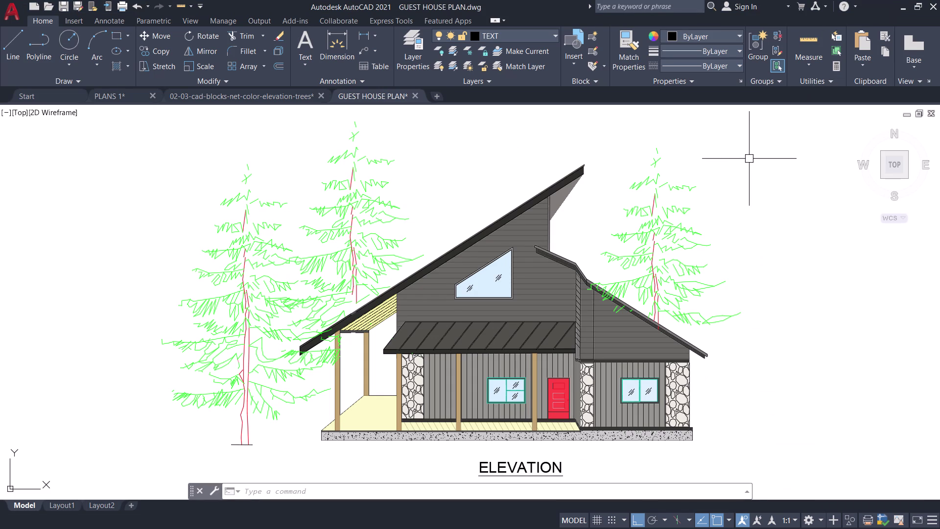
key(ctrl+s)
scroll(down, 3)
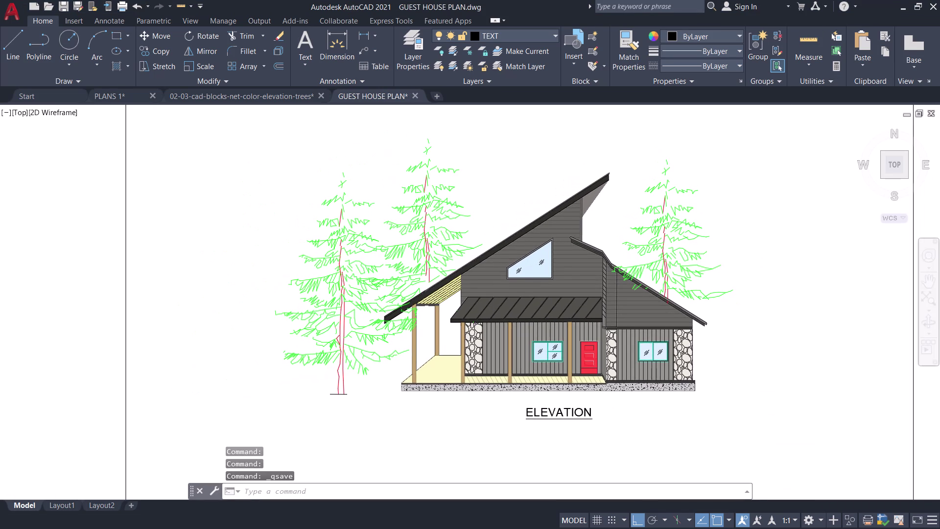
Set the ZOOMFACTOR system variable to 100.
text(ZOO)
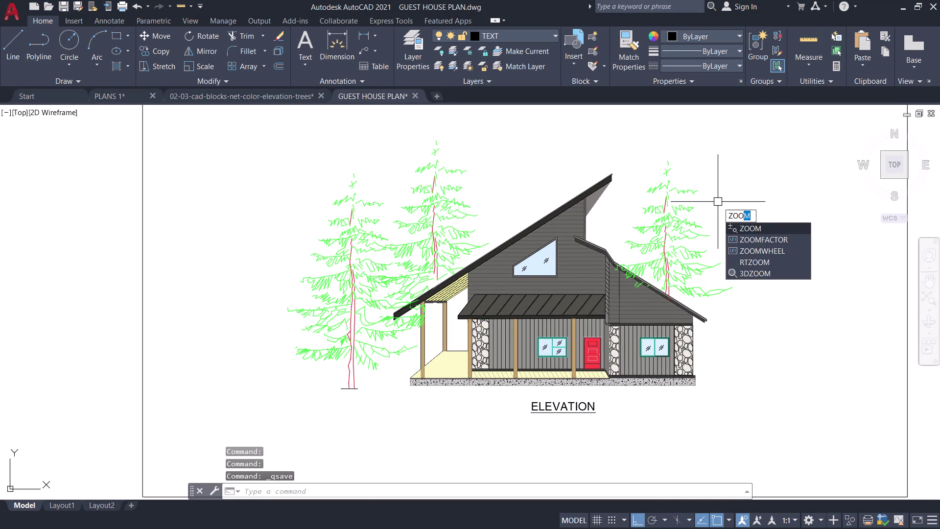
click(759, 238)
text(100)
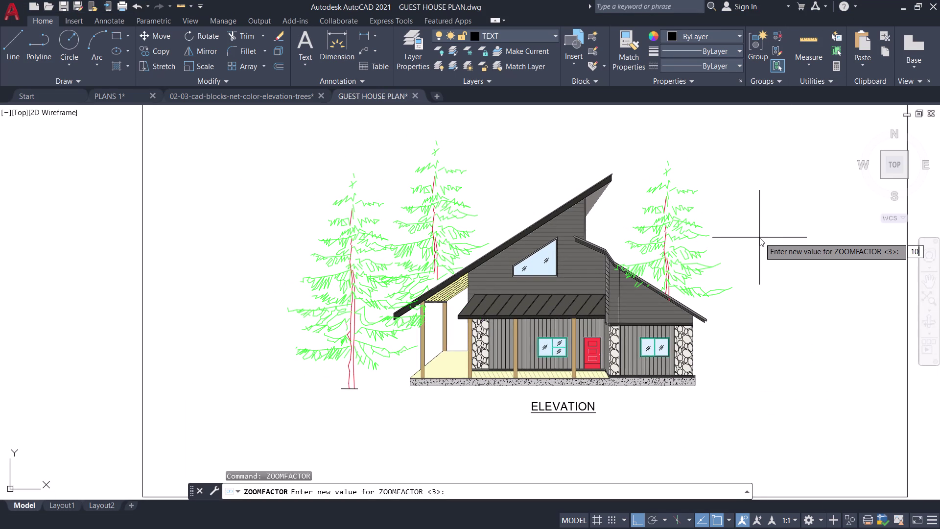
key(Return)
Test the new wheel zoom by zooming and panning across the house.
scroll(down, 3)
scroll(up, 3)
middle_drag(671, 183, 653, 349)
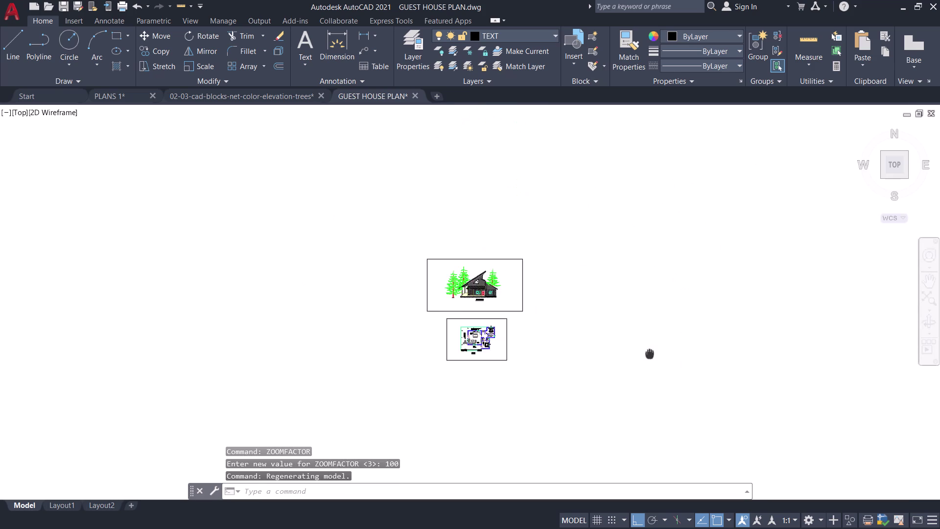
scroll(up, 3)
middle_drag(660, 377, 670, 269)
scroll(up, 3)
middle_drag(588, 315, 736, 273)
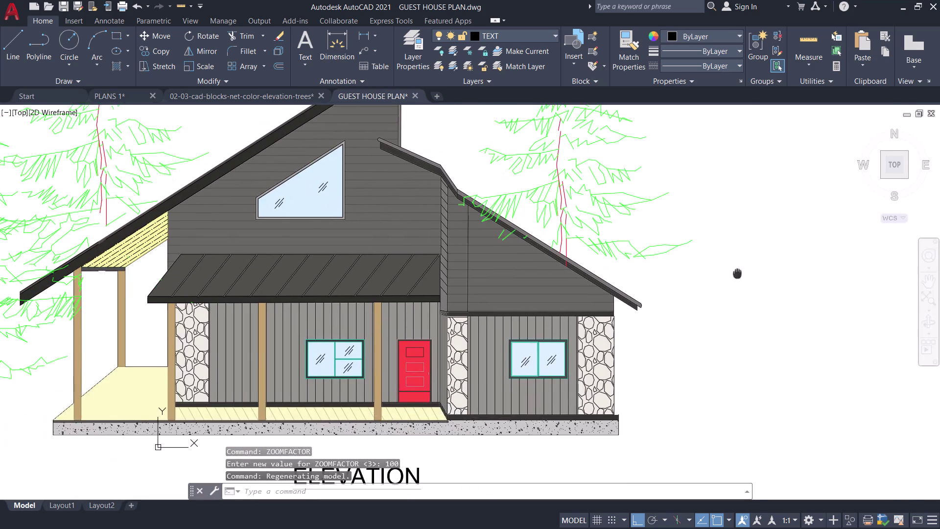
middle_drag(737, 273, 741, 270)
scroll(up, 3)
scroll(up, 3)
scroll(down, 3)
scroll(down, 3)
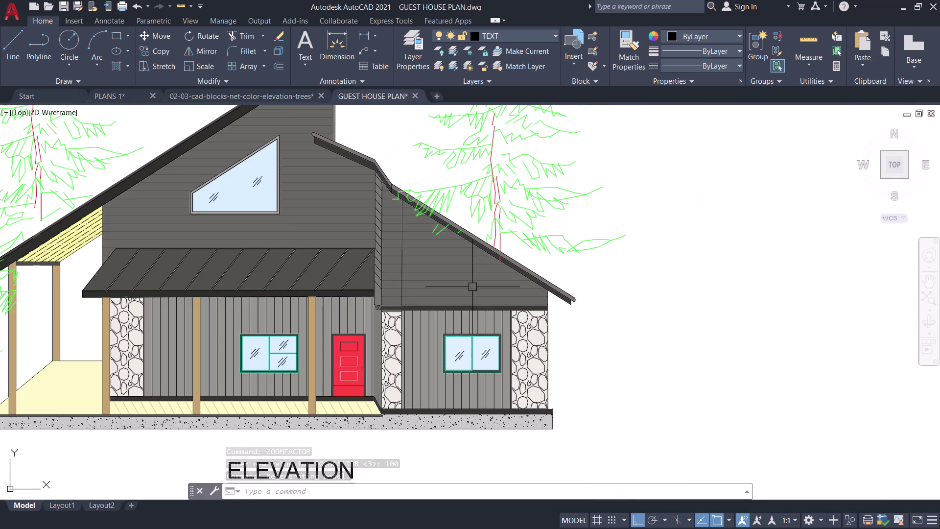
Save the guest house drawing while panning between the elevation and floor plan.
middle_drag(770, 231, 936, 296)
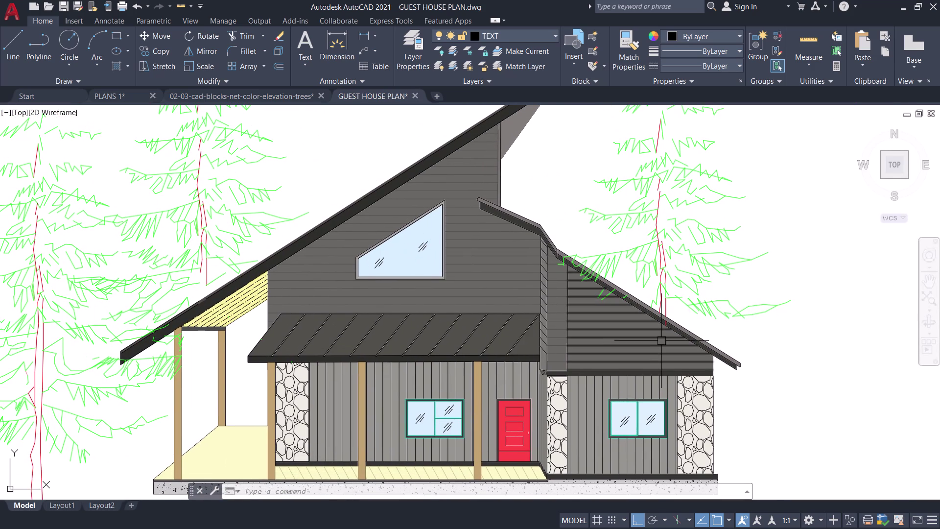
scroll(down, 3)
scroll(up, 3)
scroll(down, 3)
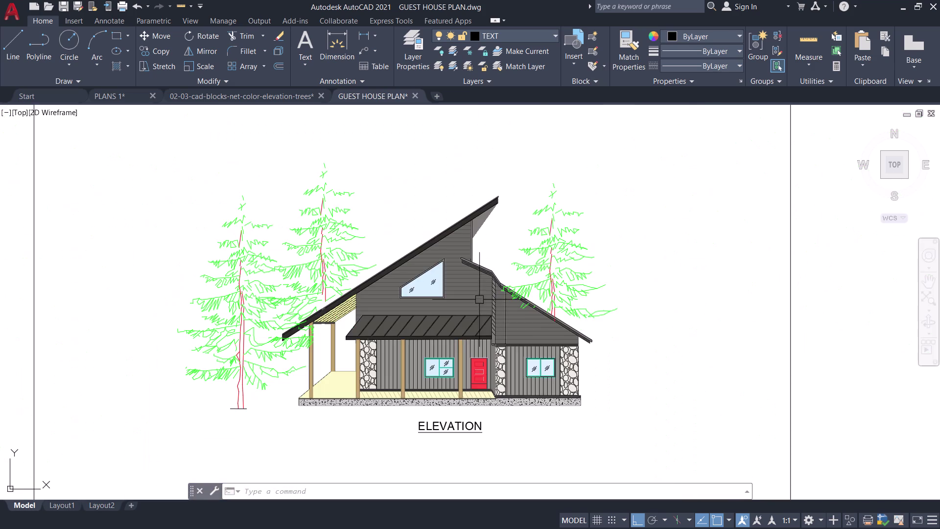
middle_drag(677, 295, 745, 291)
scroll(up, 3)
middle_drag(683, 314, 869, 249)
middle_drag(839, 305, 834, 375)
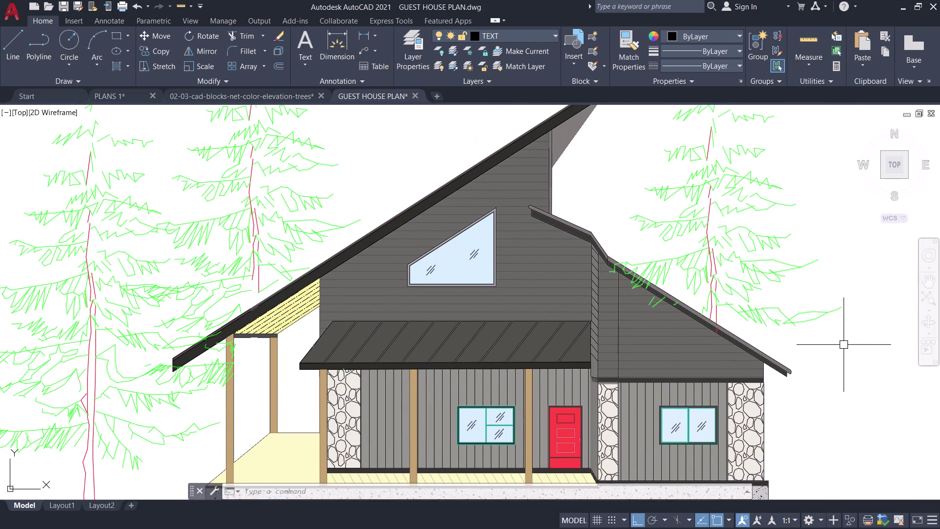
scroll(down, 3)
middle_drag(844, 332, 814, 304)
key(ctrl+s)
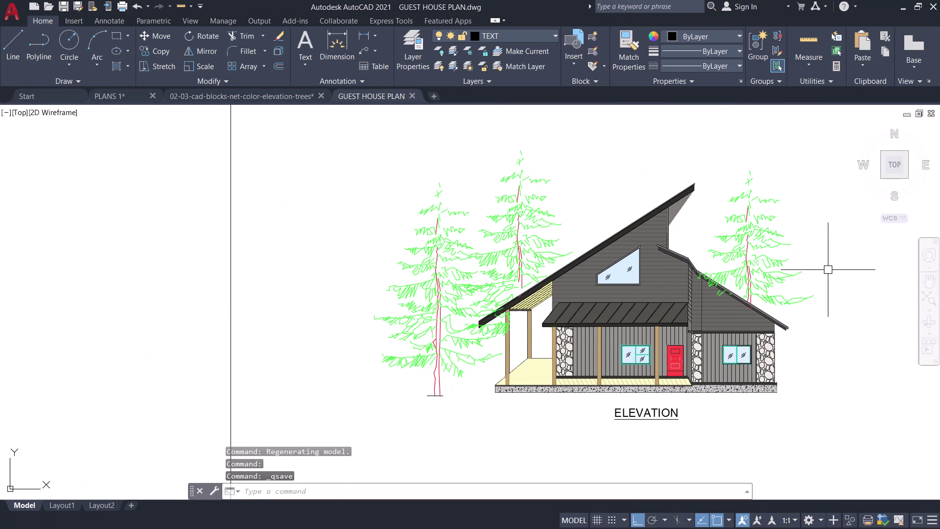
scroll(down, 3)
middle_drag(437, 231, 399, 249)
scroll(up, 3)
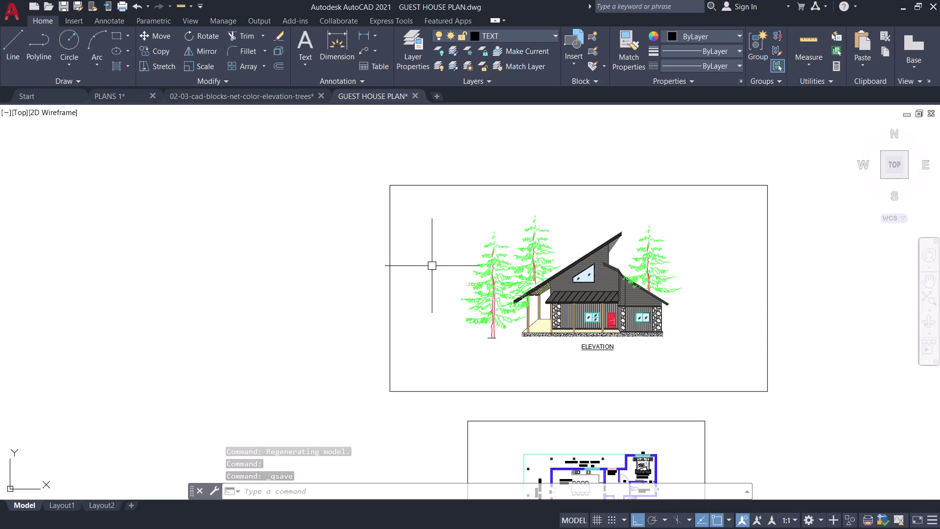